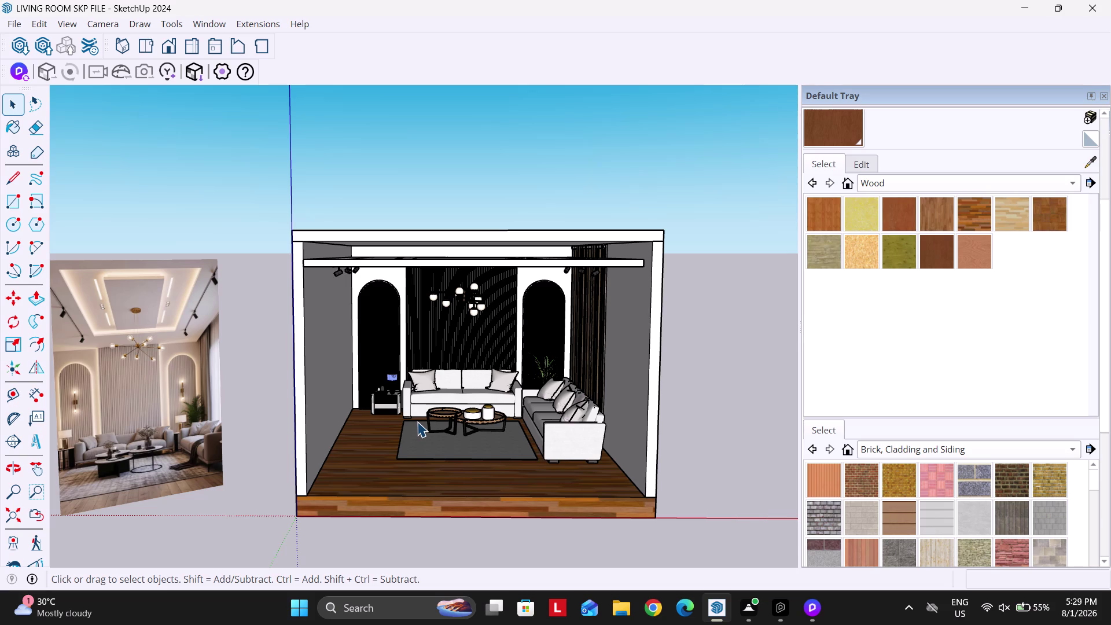
Start D5 LiveSync for the SketchUp living room model, then return to SketchUp.
scroll(down, 3)
scroll(up, 3)
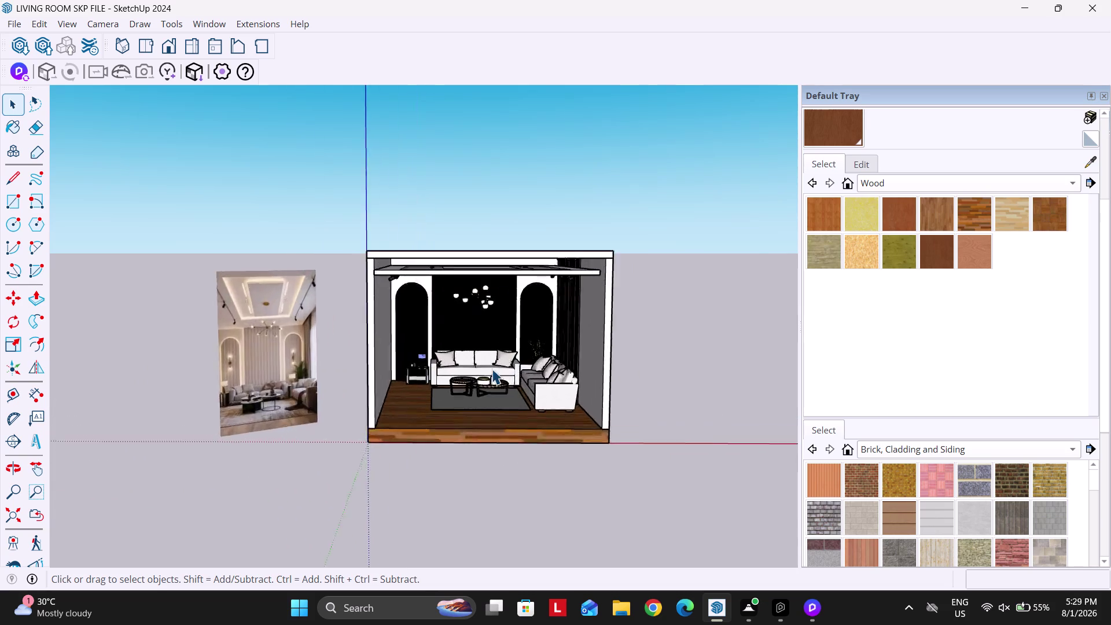
scroll(up, 3)
scroll(down, 3)
click(810, 602)
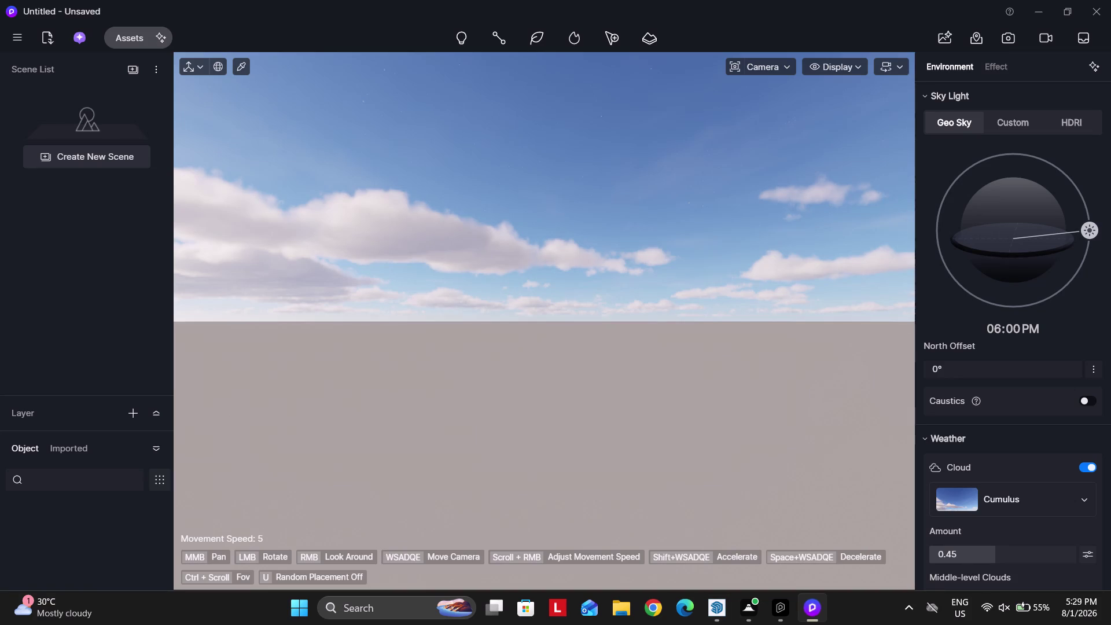
click(805, 602)
Check the toolbar list, dismiss the chat notification, and bring up Task Manager from the taskbar.
right_click(423, 66)
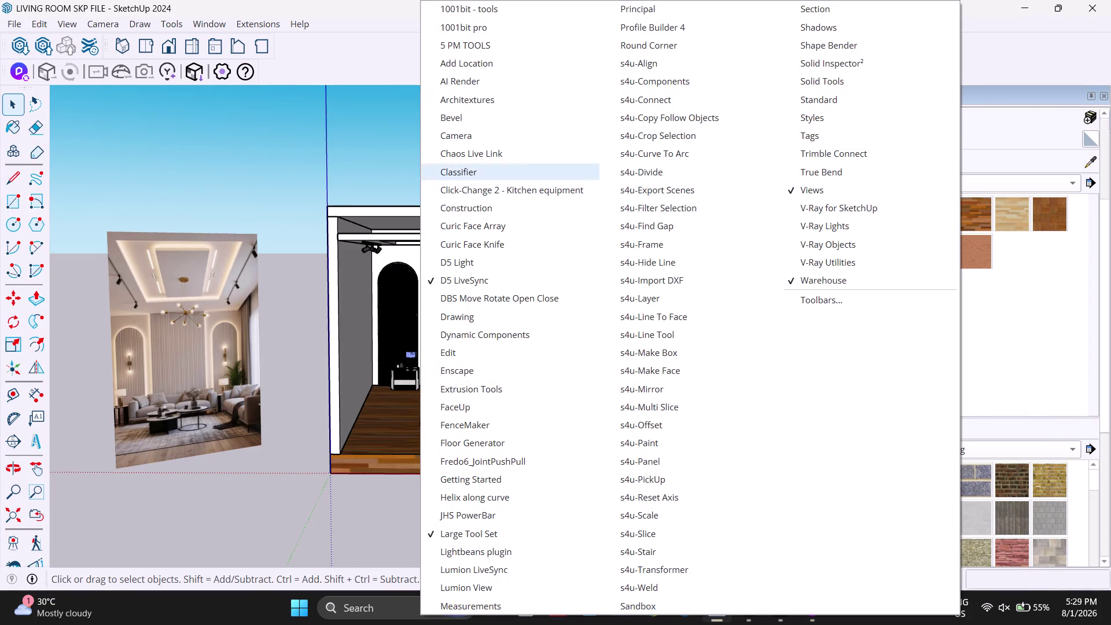
click(20, 68)
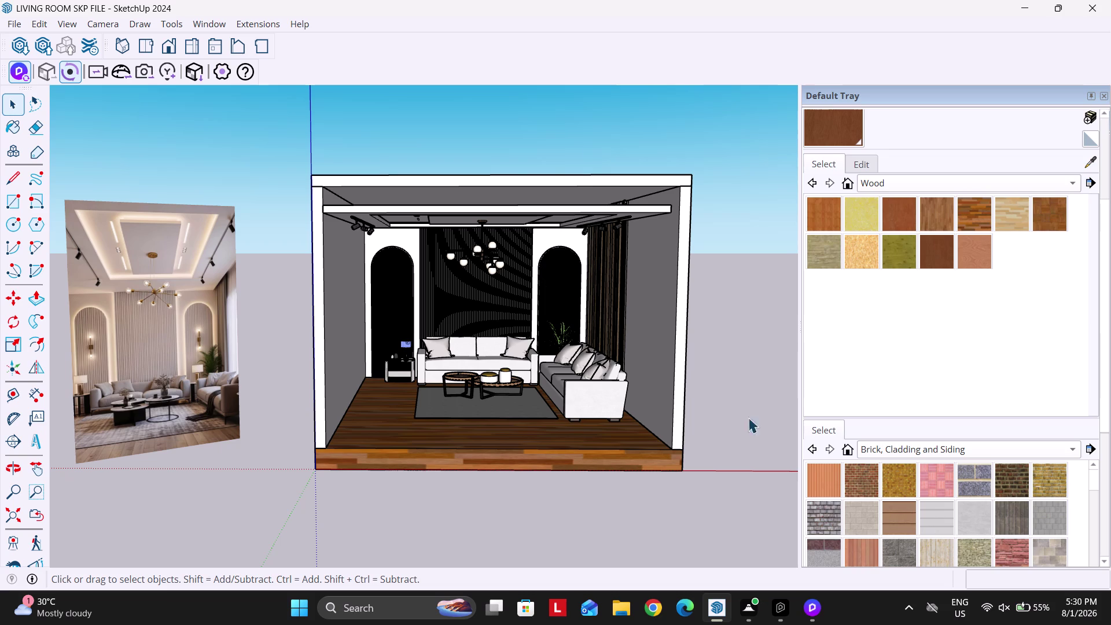
In D5 Render, select the synced LIVING ROOM SKP FILE, zoom around it, and open Assets.
click(793, 597)
click(814, 609)
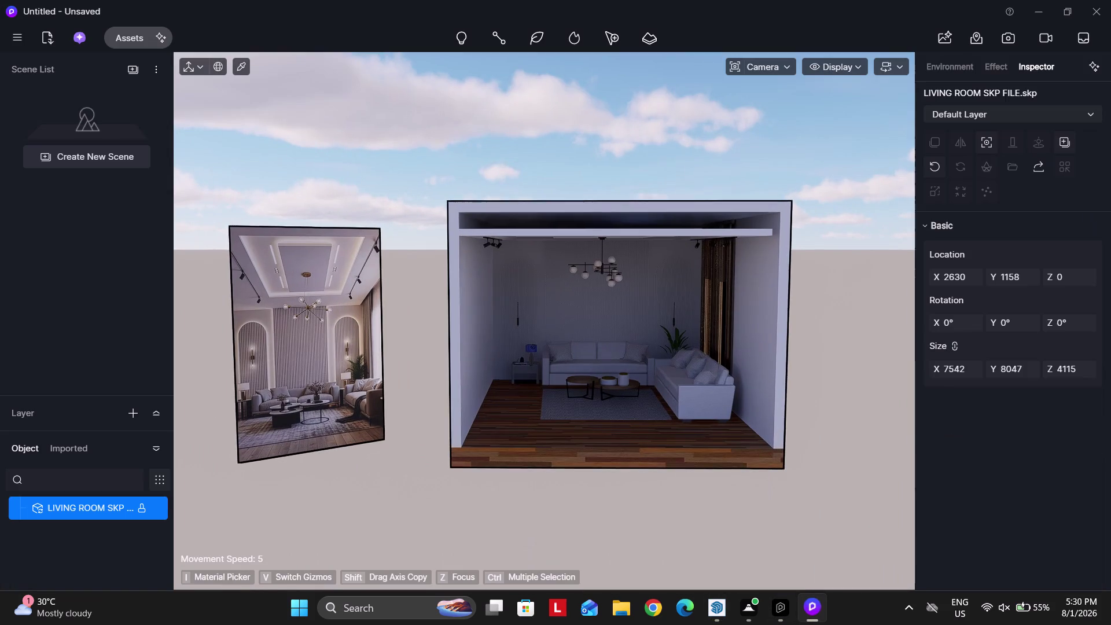
scroll(up, 3)
scroll(up, 3)
scroll(up, 3)
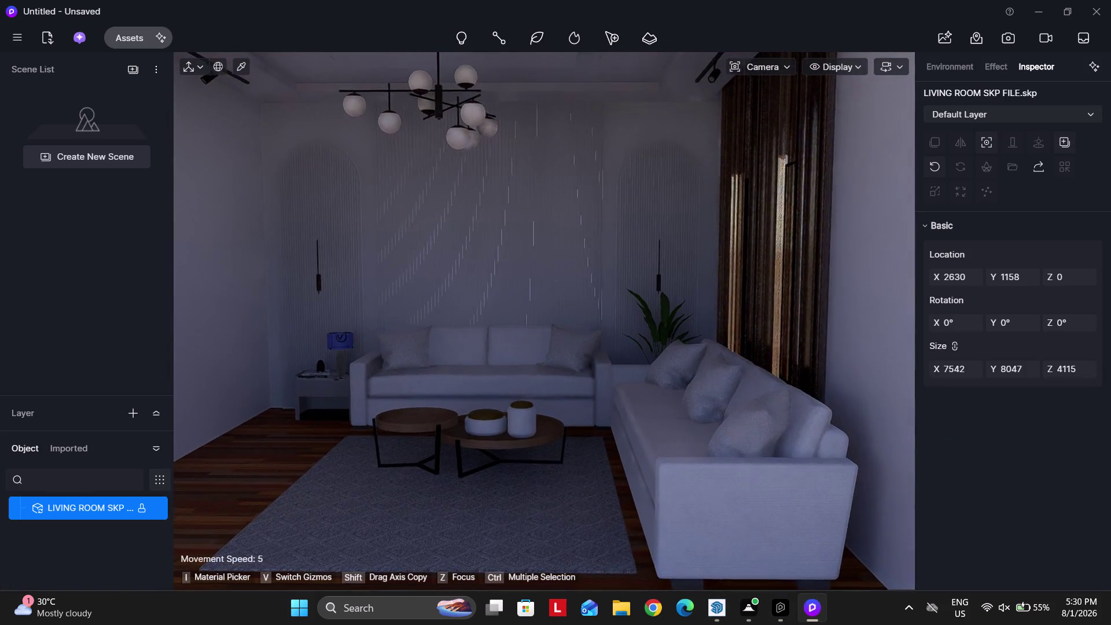
scroll(up, 3)
scroll(down, 3)
scroll(up, 3)
scroll(up, 3)
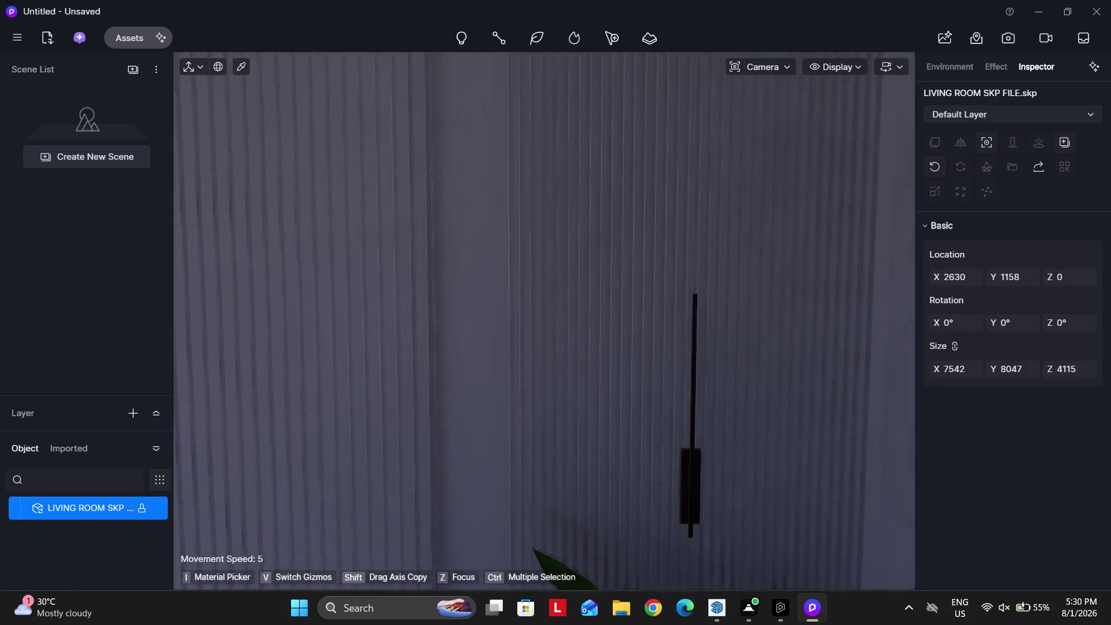
scroll(down, 3)
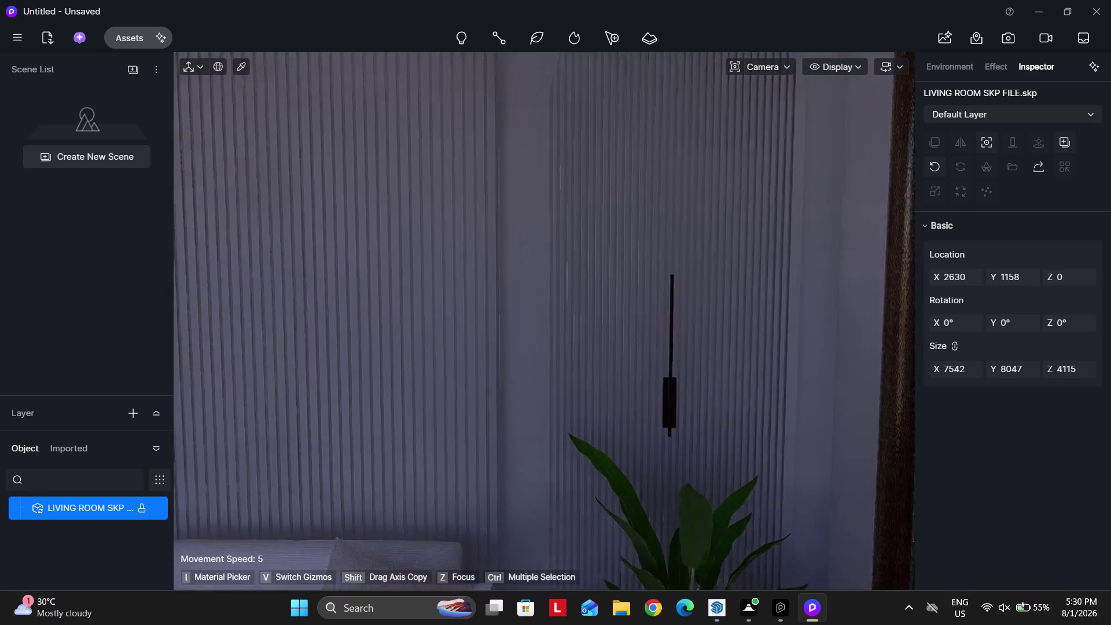
scroll(down, 3)
scroll(up, 3)
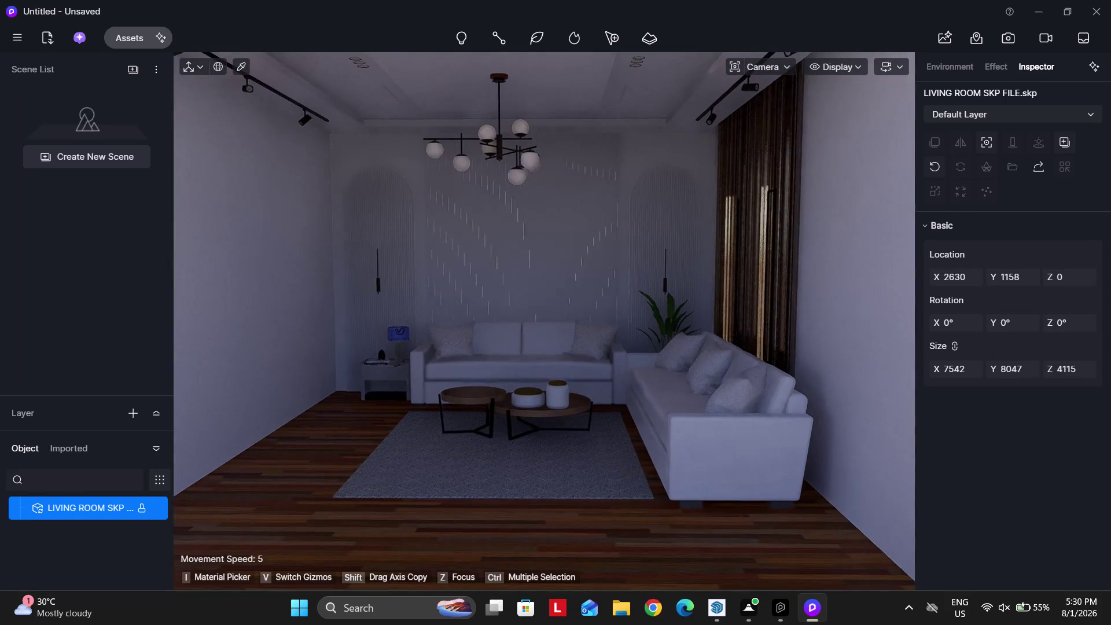
scroll(down, 3)
scroll(down, 3)
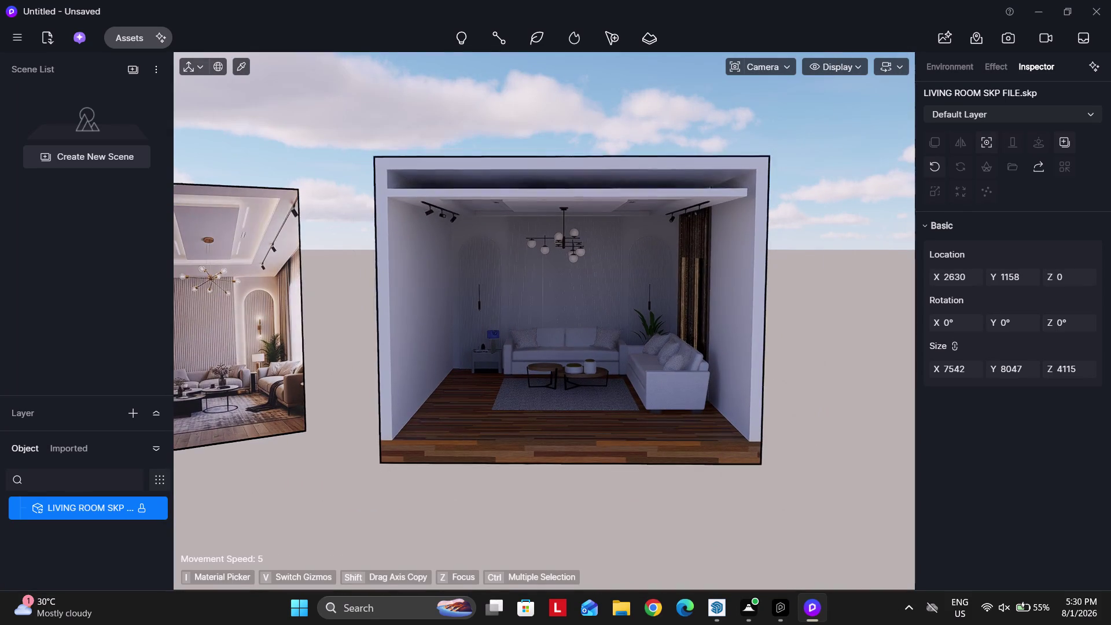
click(124, 39)
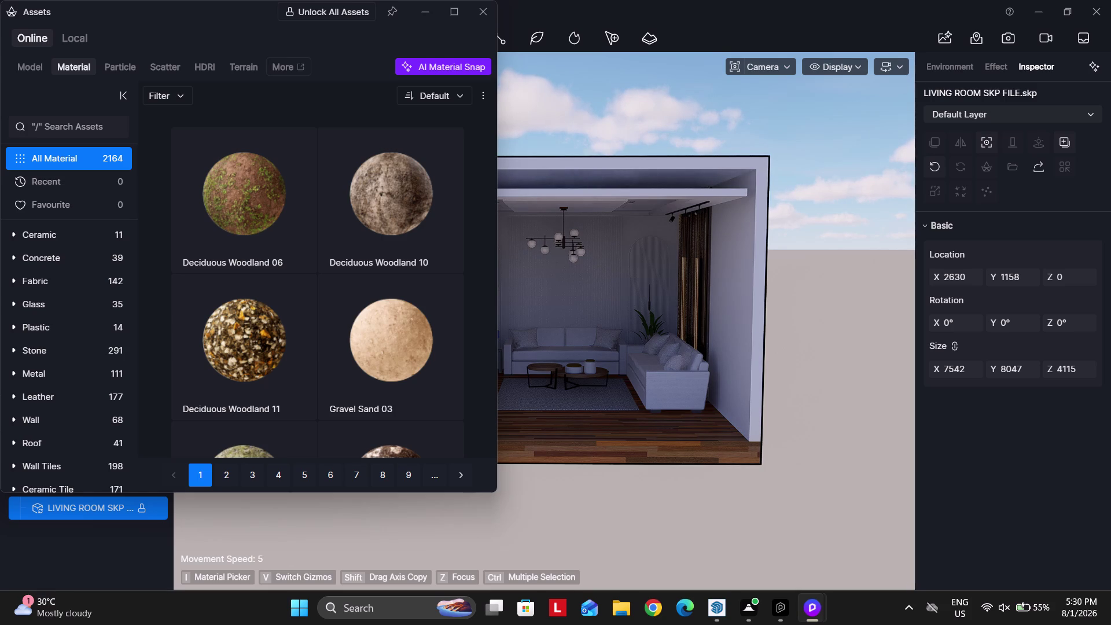
Expand the Wood Flooring category in the Material assets.
scroll(down, 3)
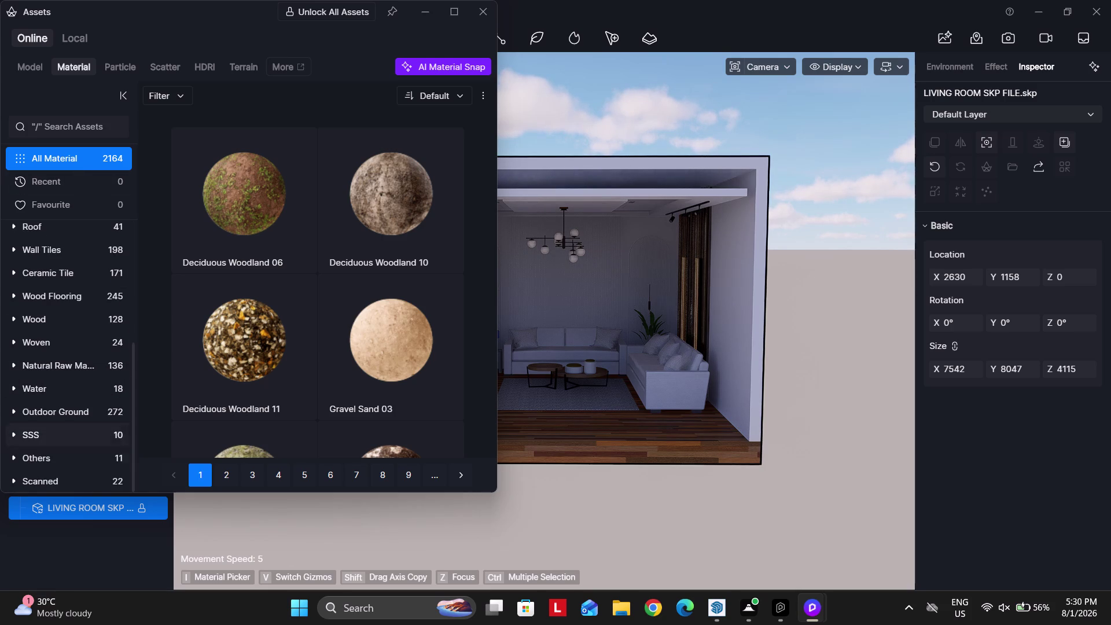
scroll(down, 3)
scroll(down, 3)
scroll(up, 3)
click(54, 301)
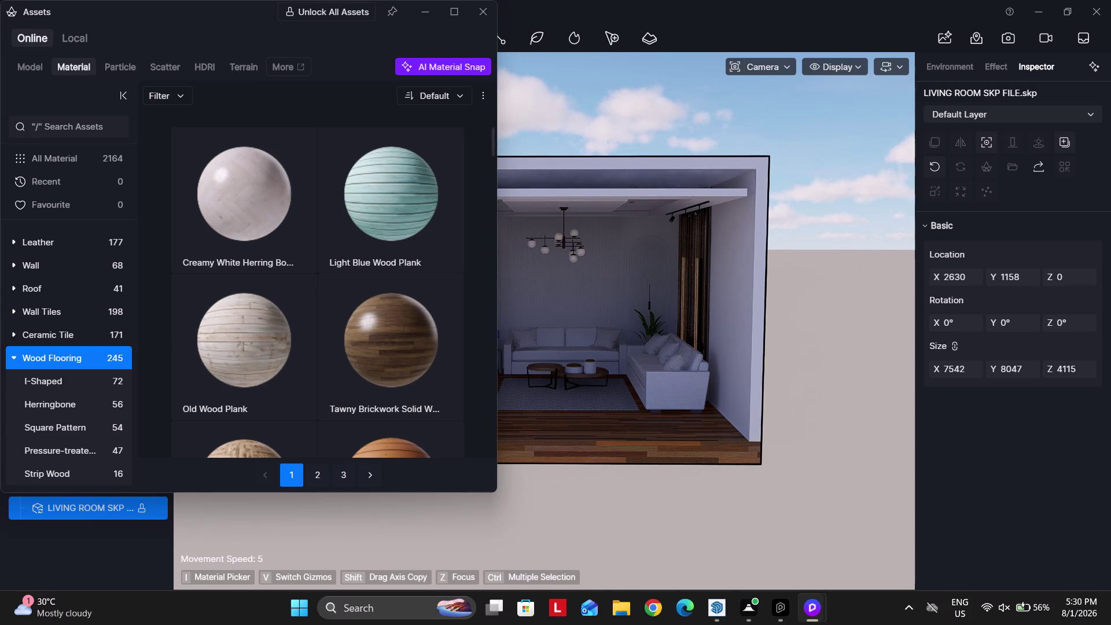
Download Brown Pine Flooring and pick it up for the living room floor.
scroll(down, 3)
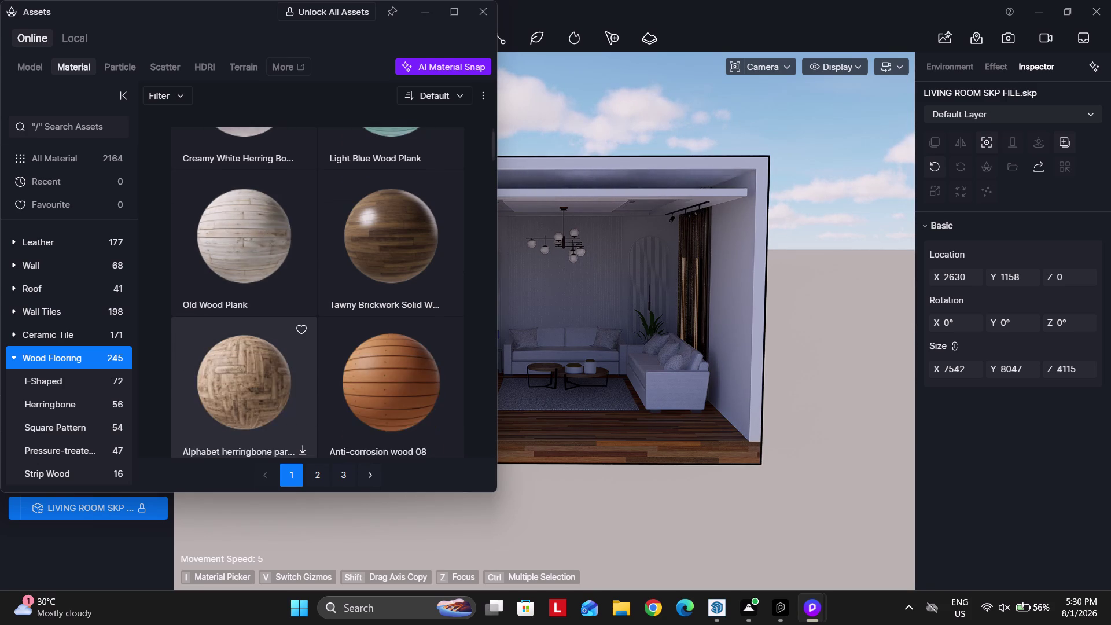
scroll(down, 3)
scroll(down, 3)
scroll(down, 3)
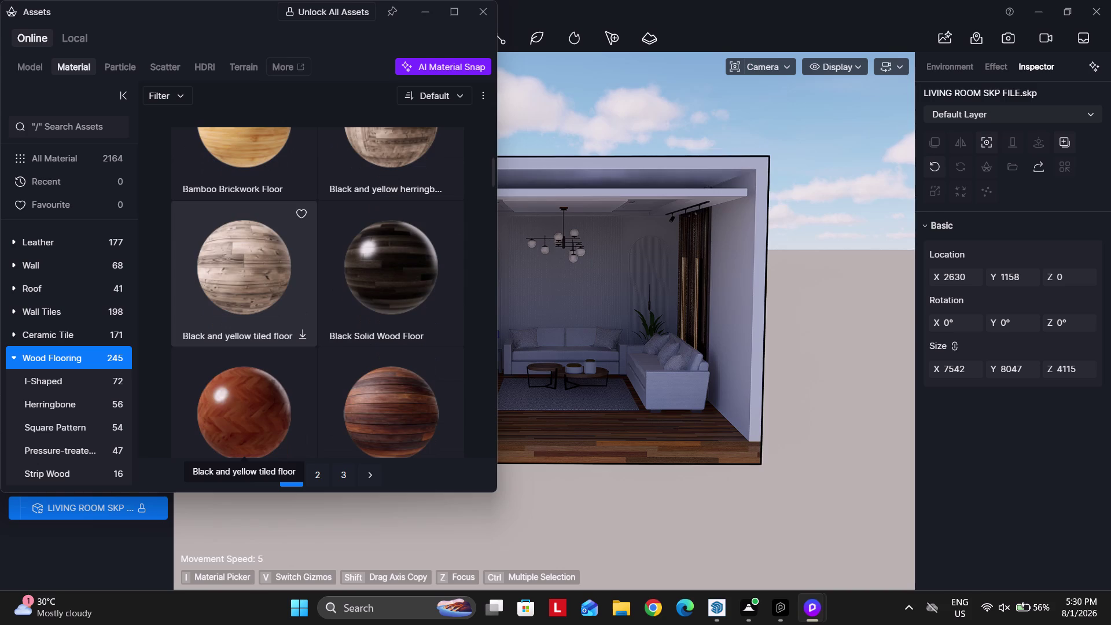
scroll(down, 3)
scroll(down, 3)
scroll(down, 3)
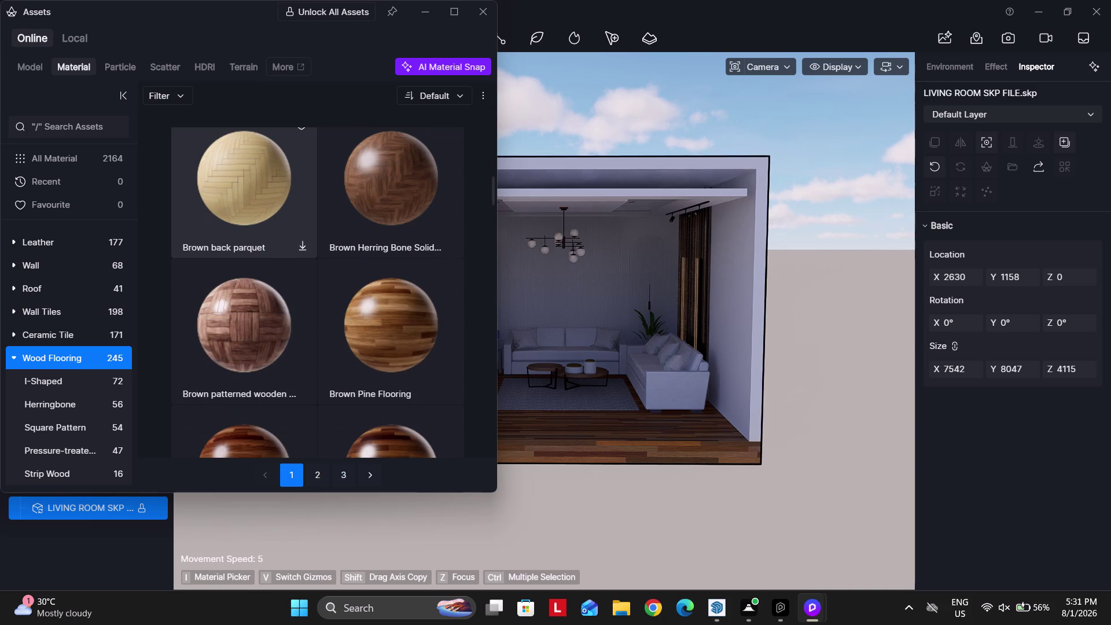
scroll(down, 3)
click(389, 194)
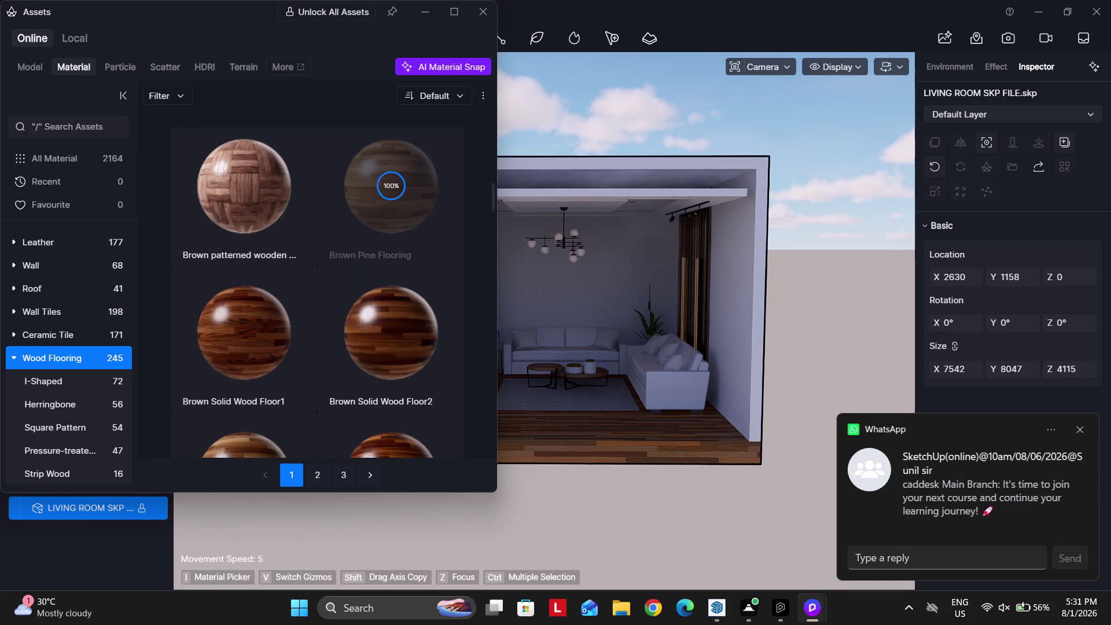
click(388, 191)
click(644, 427)
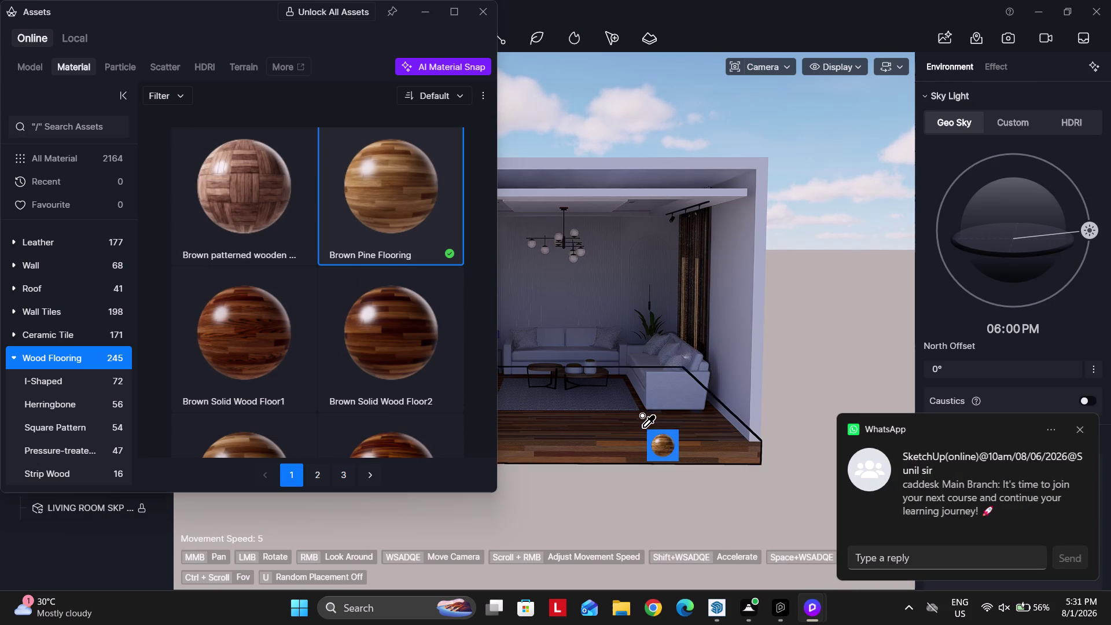
scroll(up, 3)
scroll(up, 3)
scroll(up, 3)
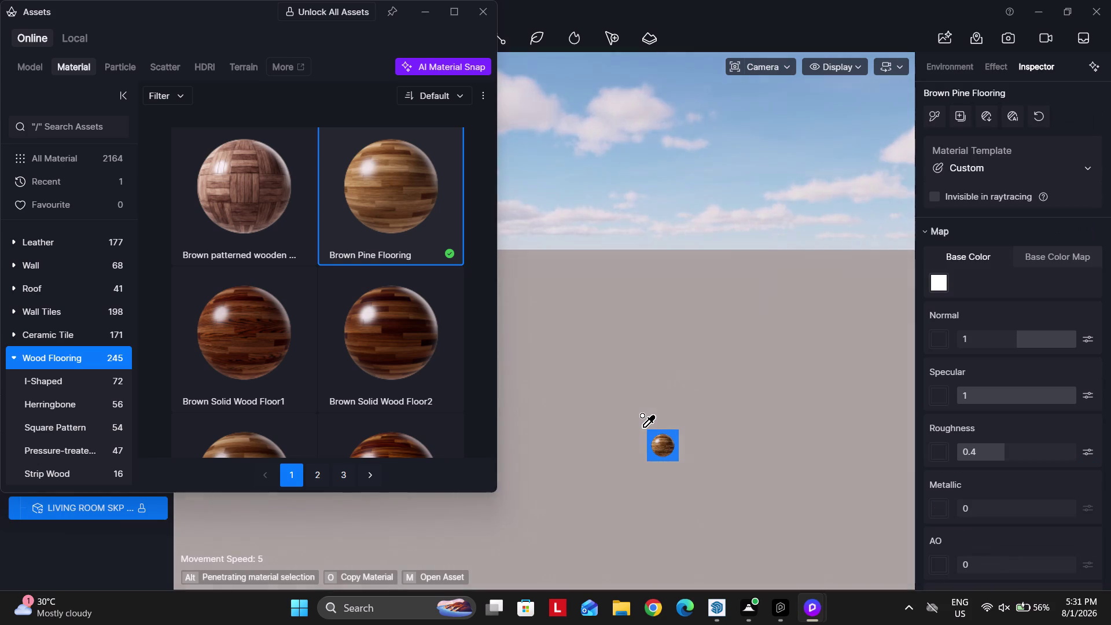
scroll(down, 3)
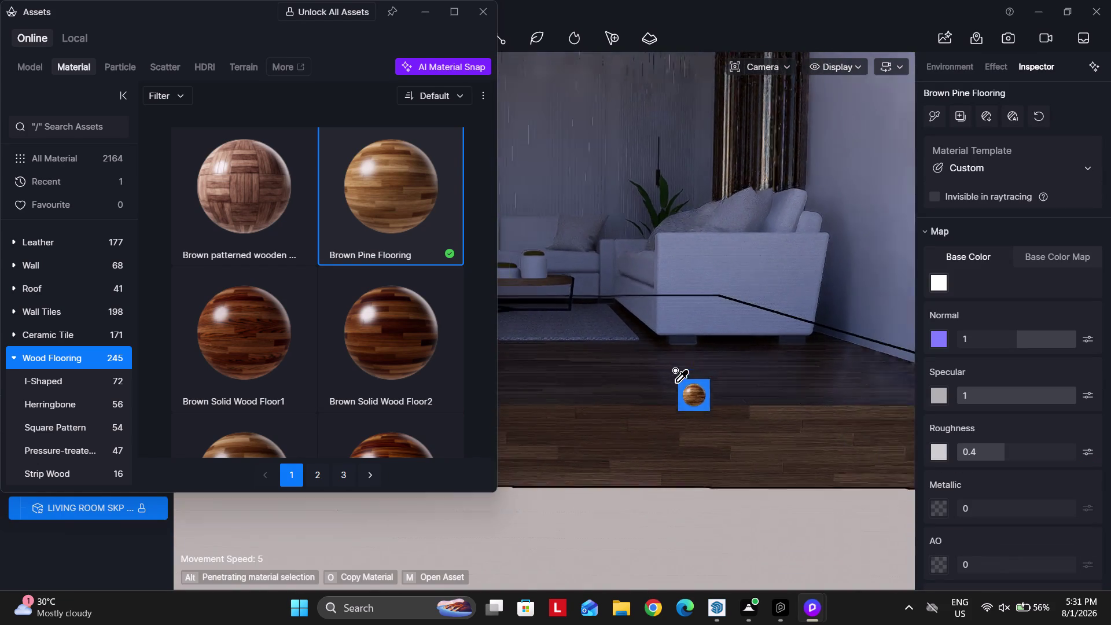
right_drag(742, 324, 660, 481)
scroll(down, 3)
scroll(up, 3)
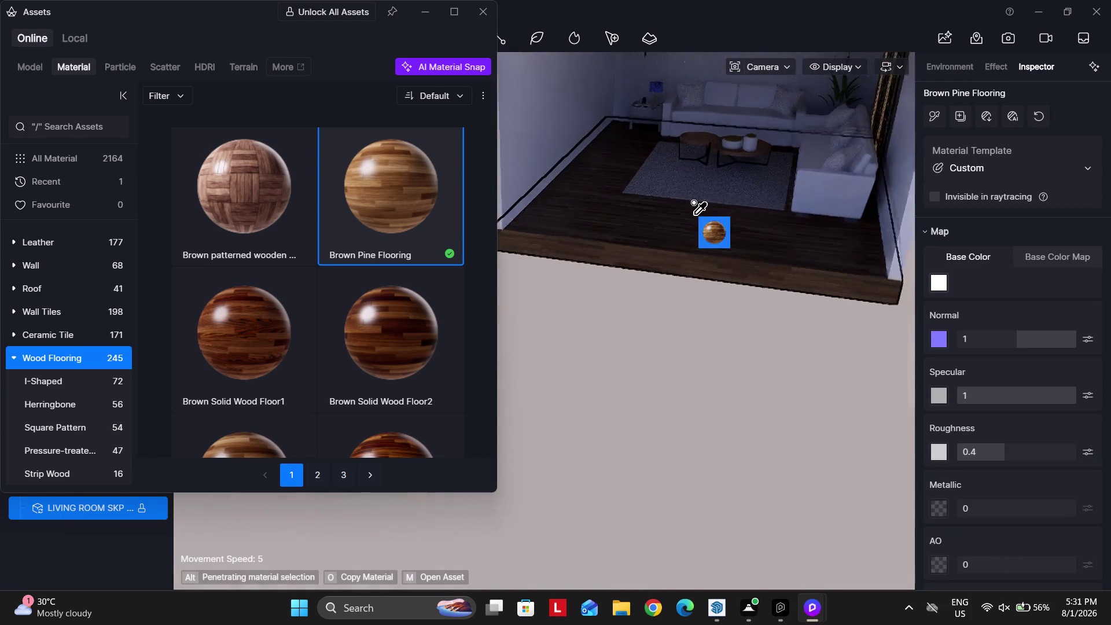
scroll(up, 3)
scroll(up, 3)
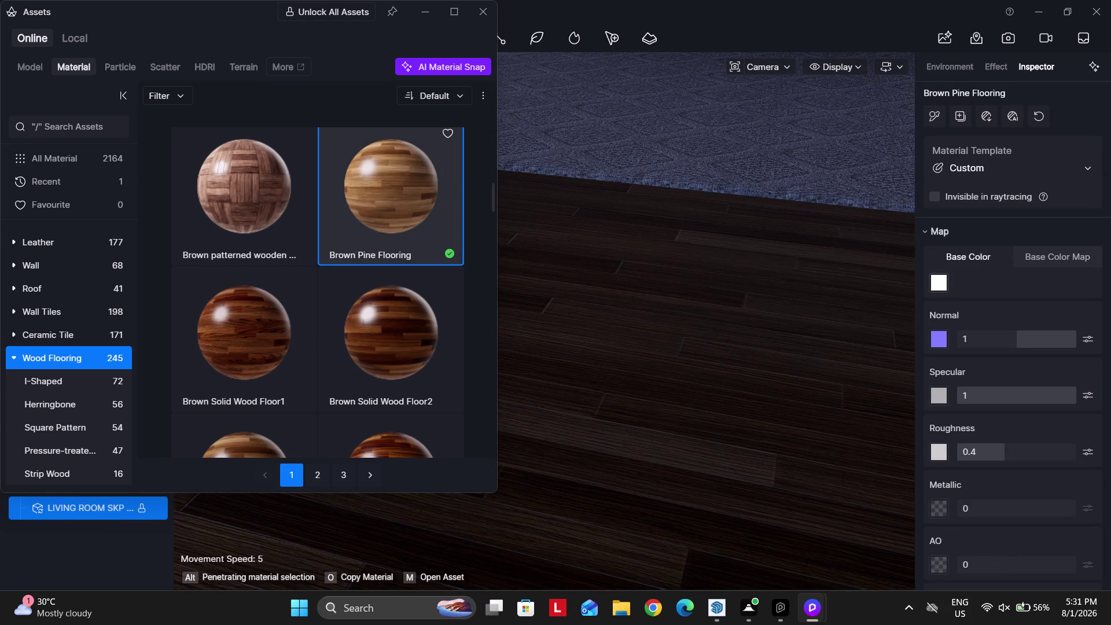
scroll(down, 3)
scroll(down, 3)
scroll(down, 3)
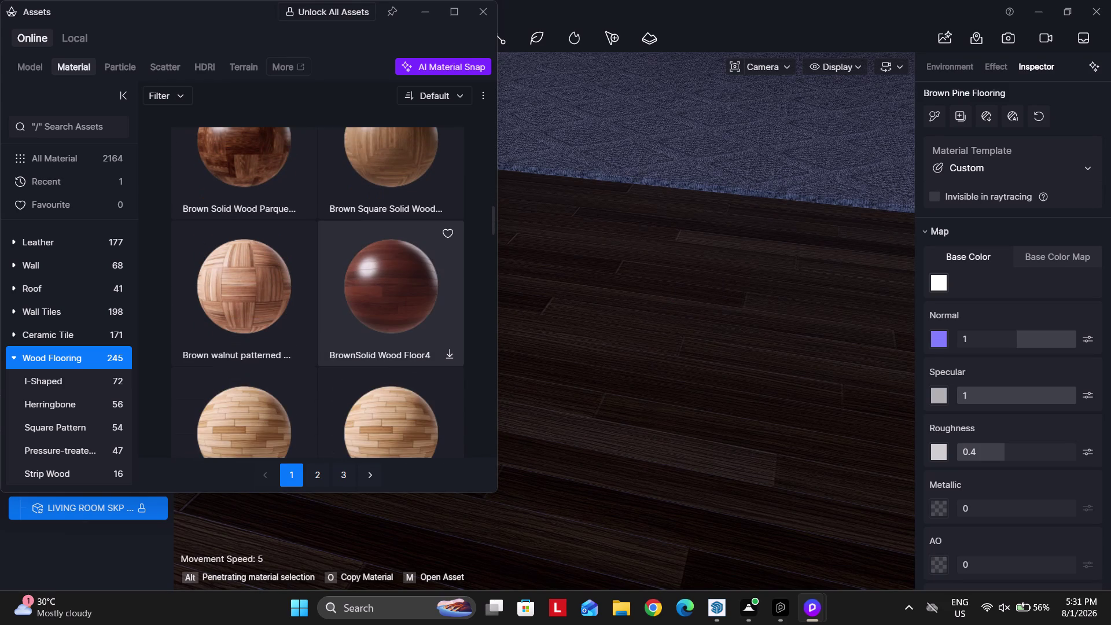
scroll(up, 3)
scroll(down, 3)
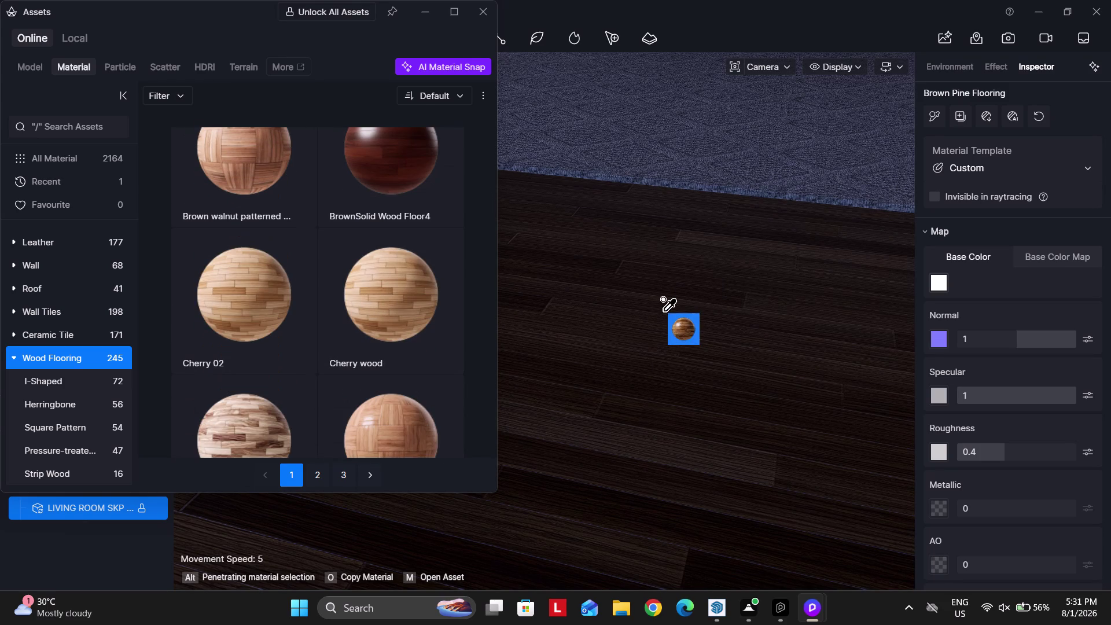
scroll(up, 3)
scroll(down, 3)
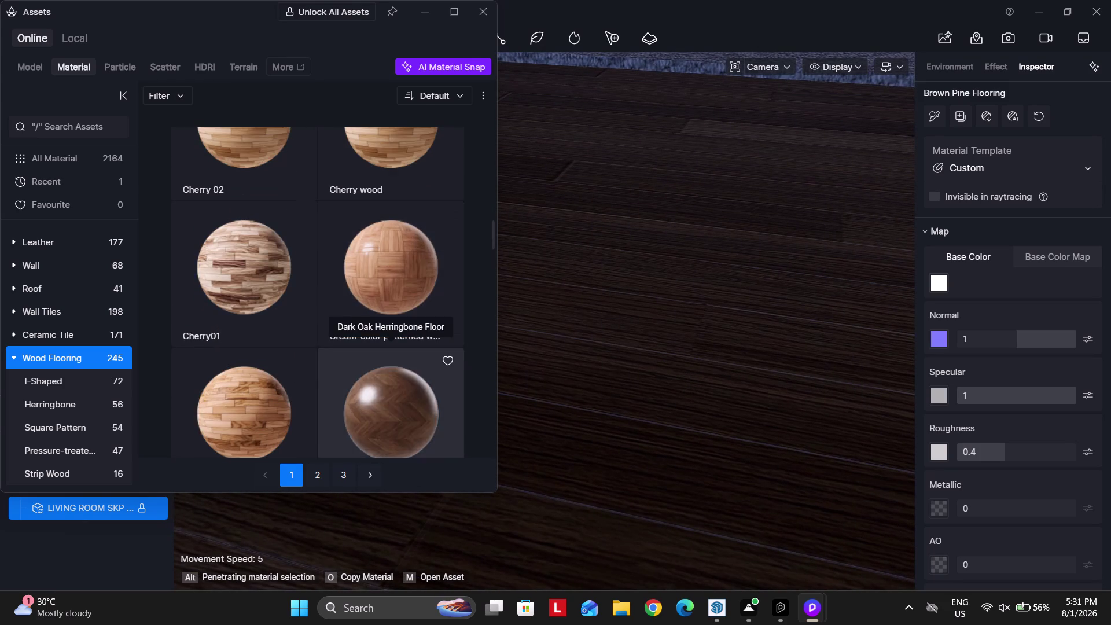
scroll(down, 3)
scroll(down, 3)
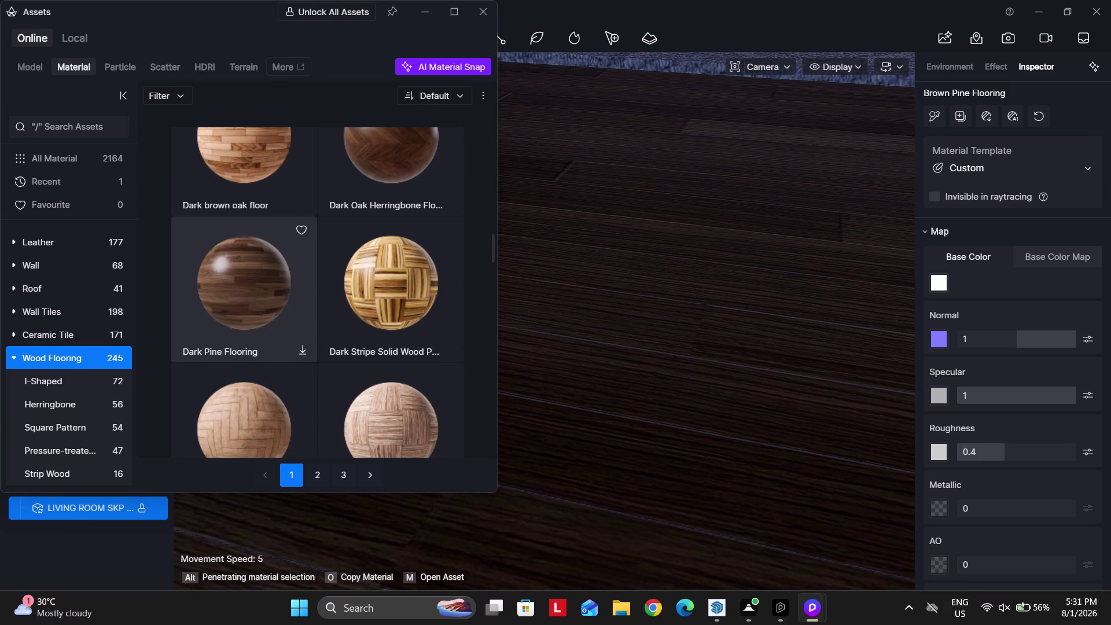
scroll(down, 3)
scroll(down, 3)
scroll(down, 3)
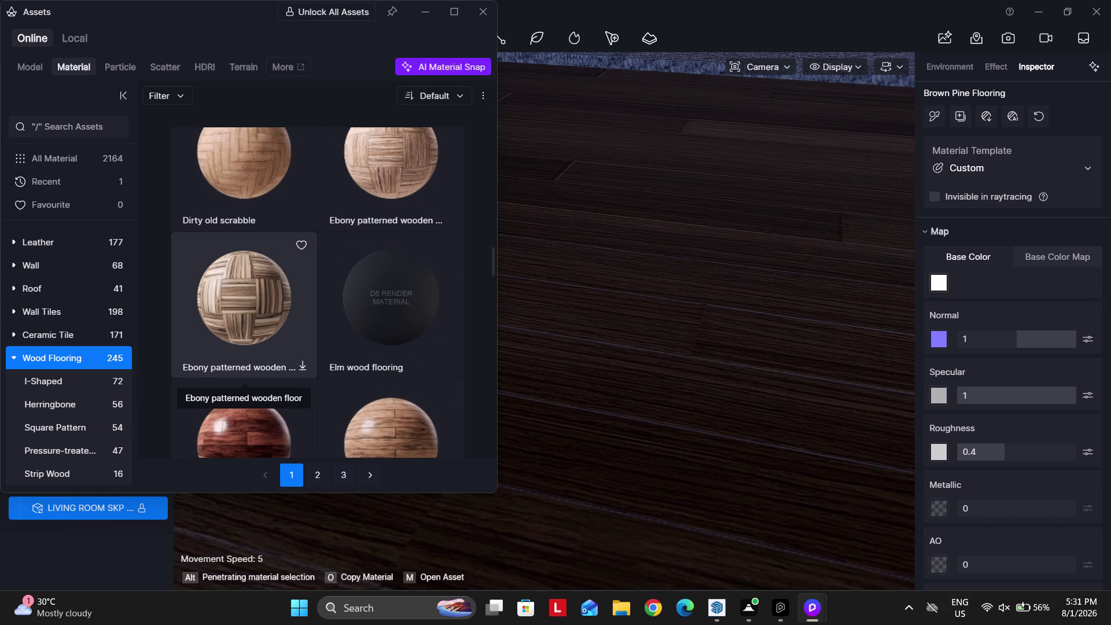
scroll(down, 3)
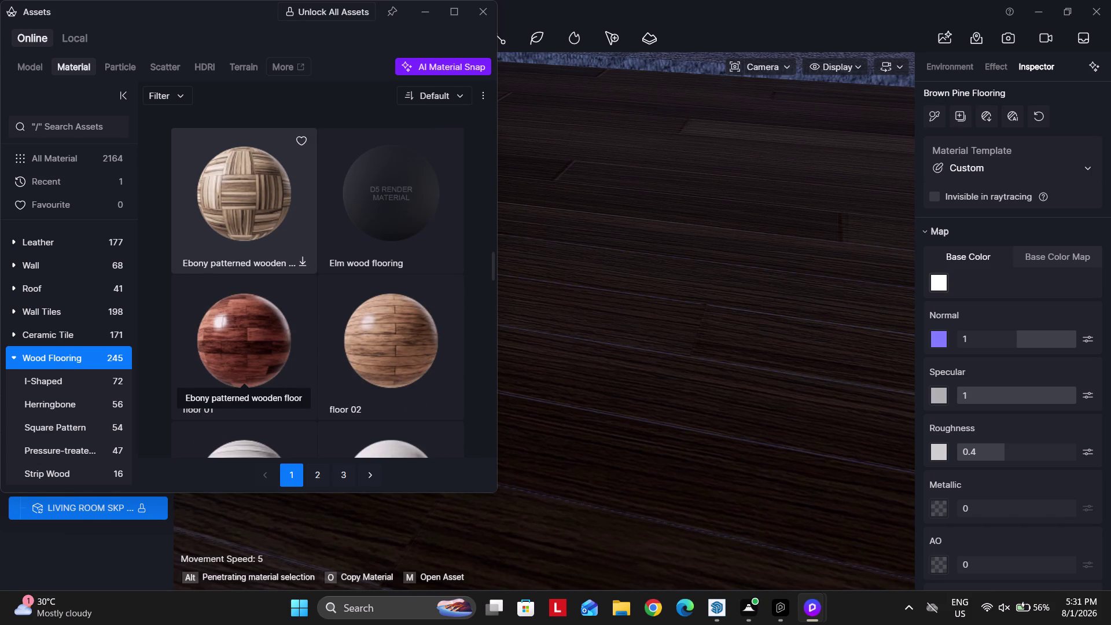
Download Herringbone Flooring 10 and pick it up for applying.
scroll(down, 3)
scroll(down, 3)
scroll(down, 3)
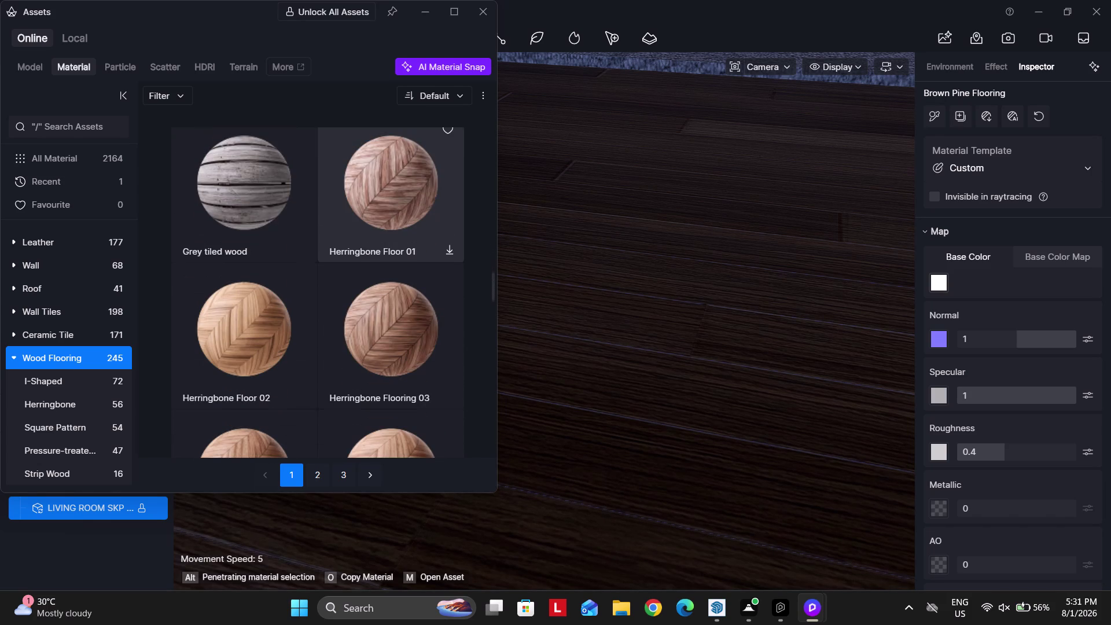
scroll(down, 3)
scroll(down, 3)
scroll(down, 3)
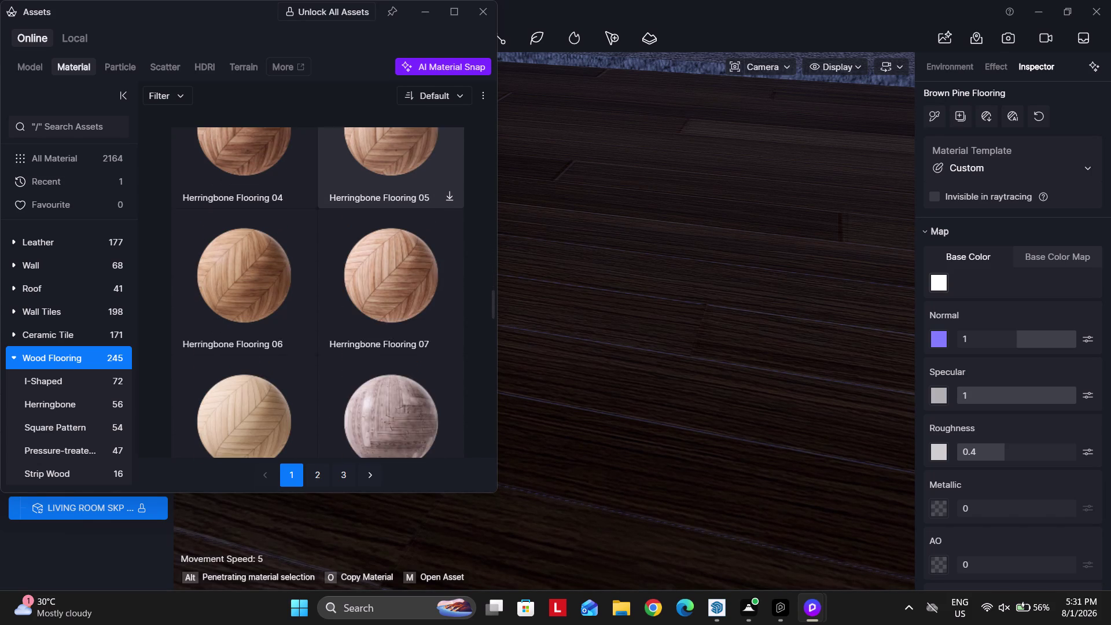
scroll(down, 3)
scroll(down, 3)
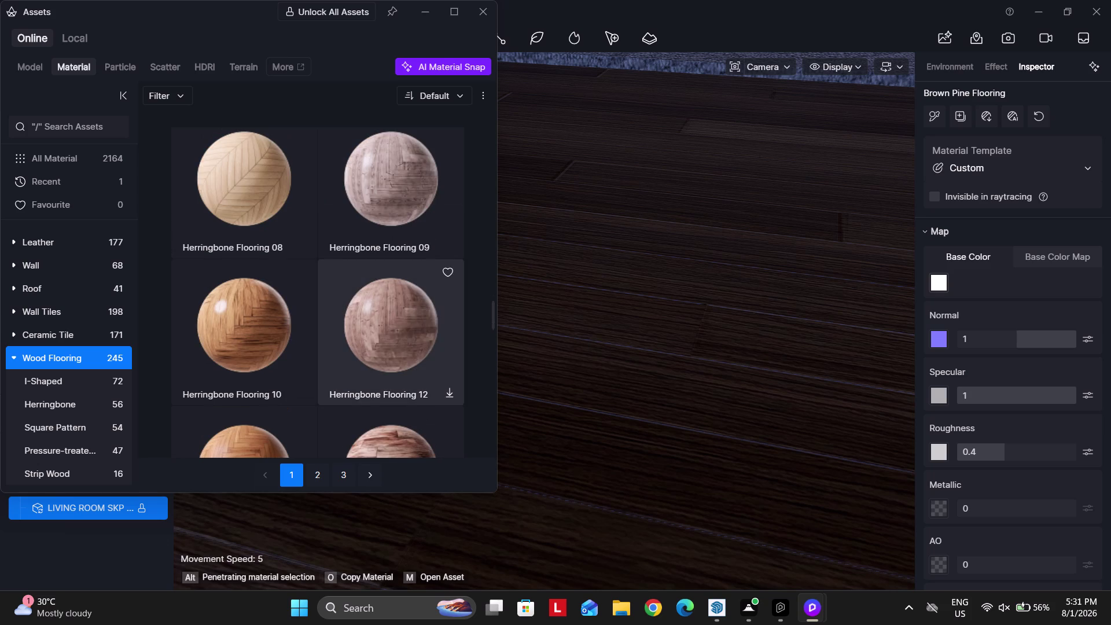
click(257, 311)
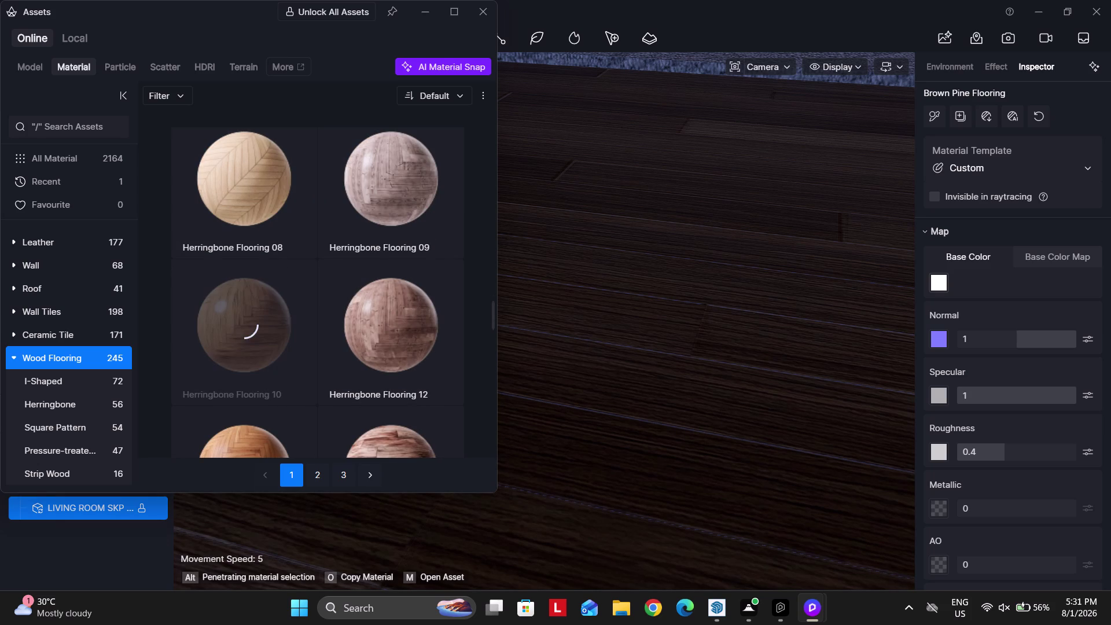
click(241, 317)
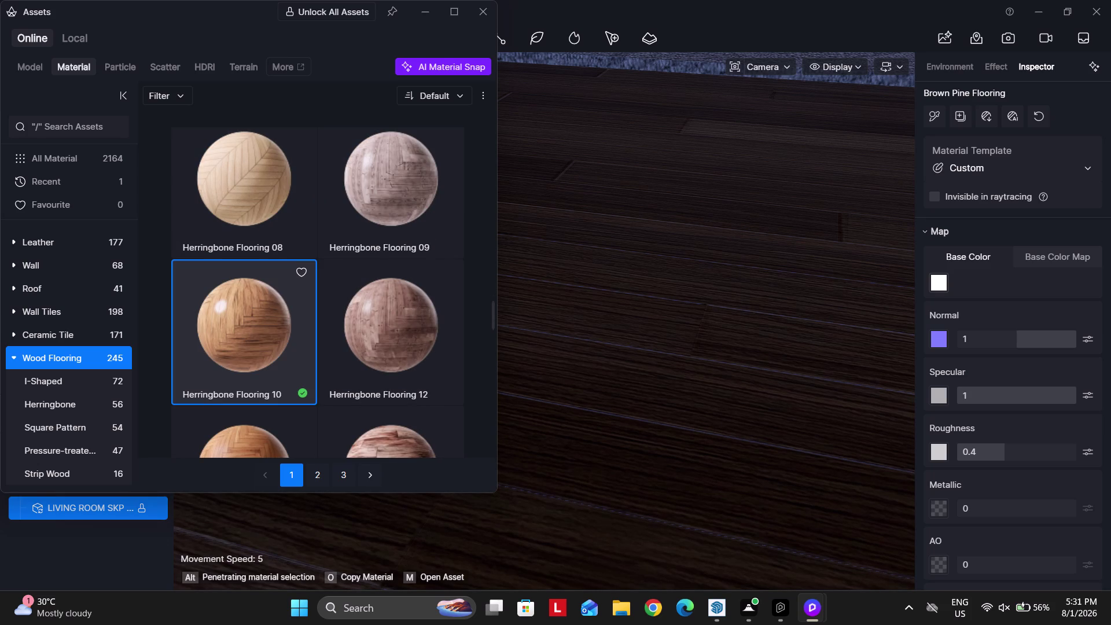
click(585, 281)
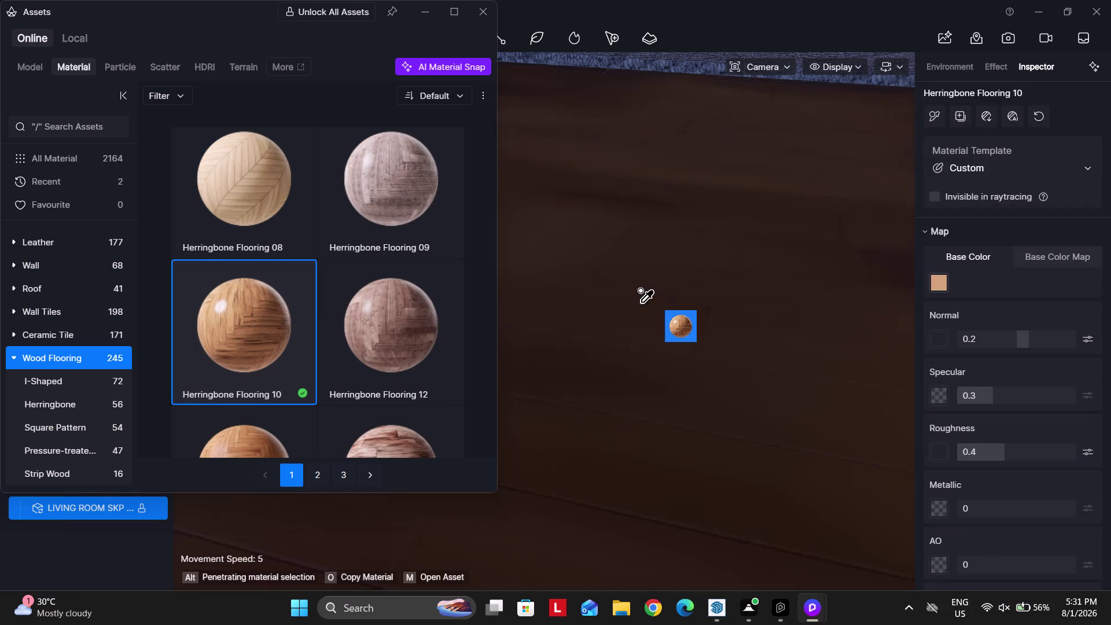
Undo to clear the current selection and browse the Wood Flooring library.
scroll(down, 3)
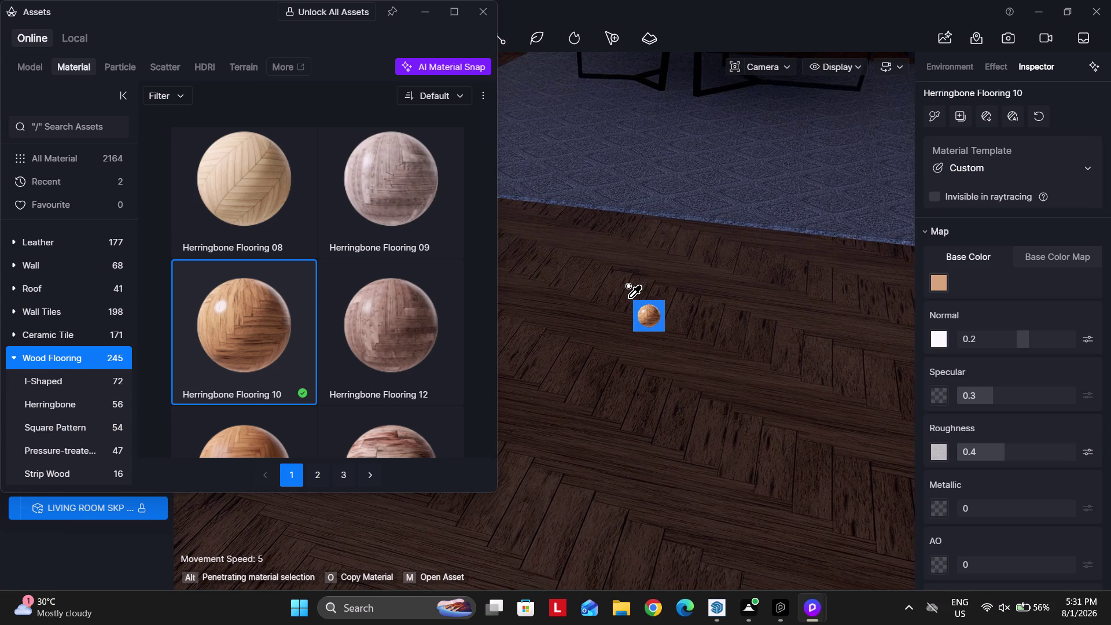
key(ctrl+z)
scroll(down, 3)
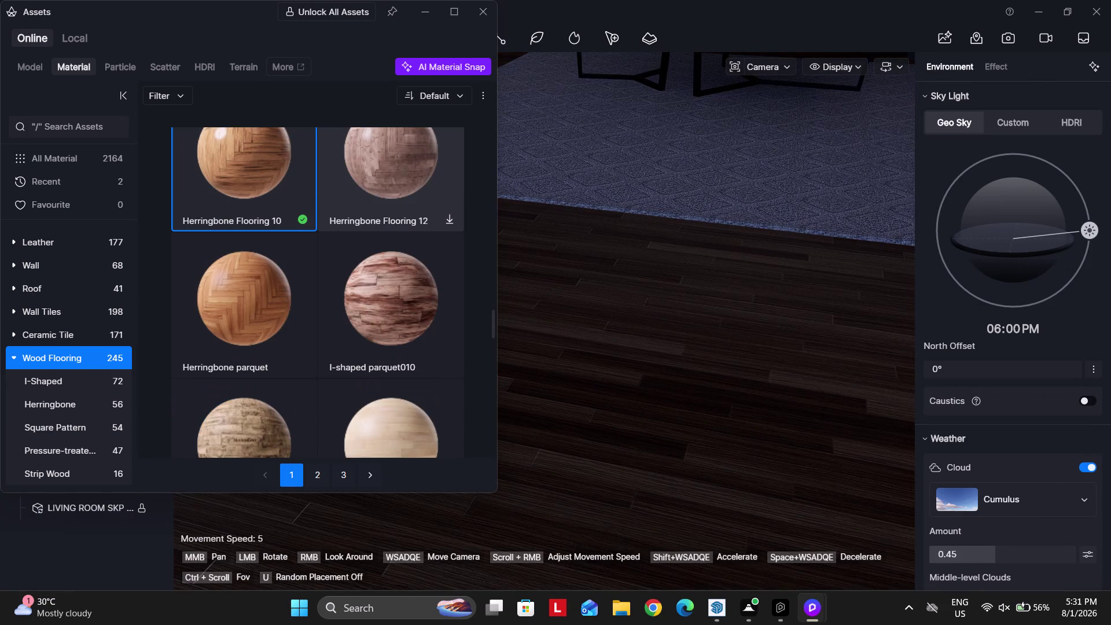
scroll(down, 3)
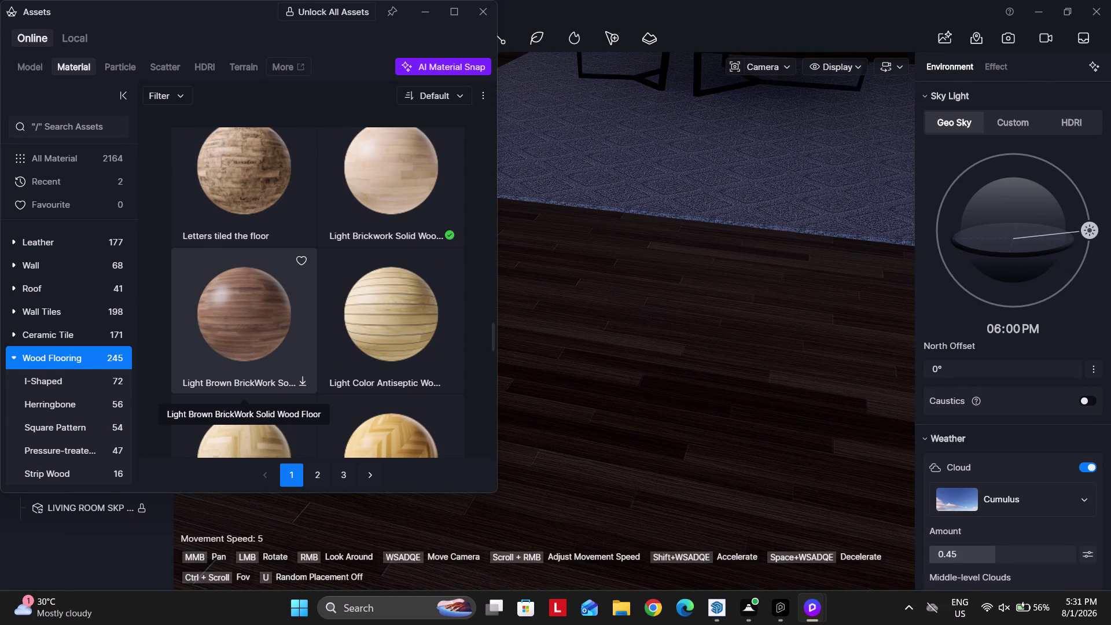
scroll(up, 3)
scroll(up, 3)
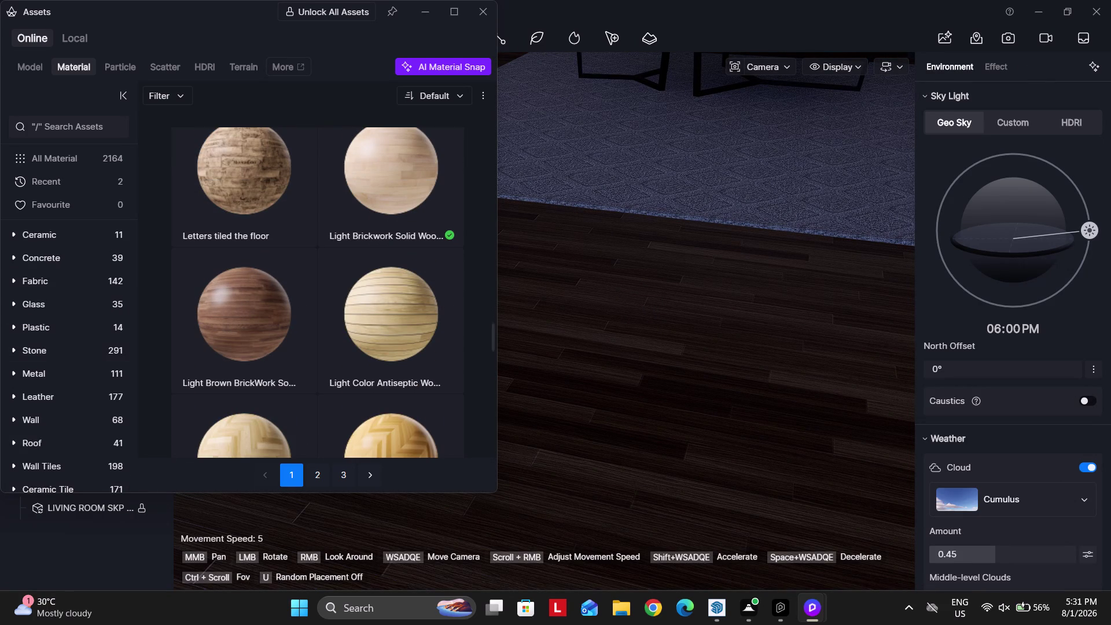
Move the Assets window aside and pull the view back outside the room.
drag(186, 10, 890, 200)
scroll(down, 3)
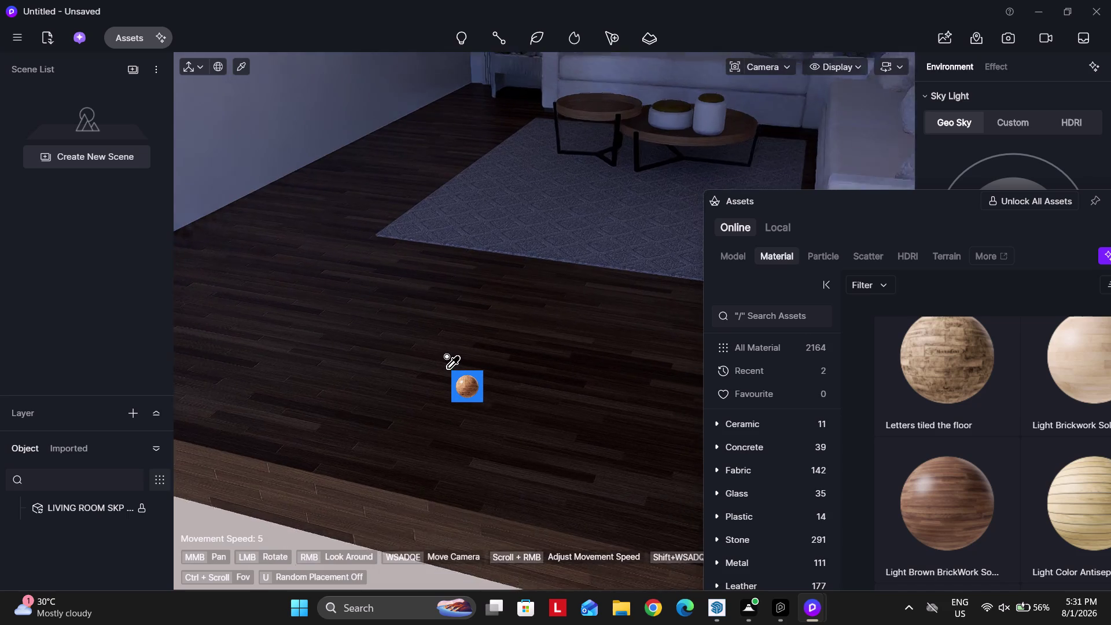
scroll(down, 3)
right_drag(415, 411, 499, 295)
scroll(down, 3)
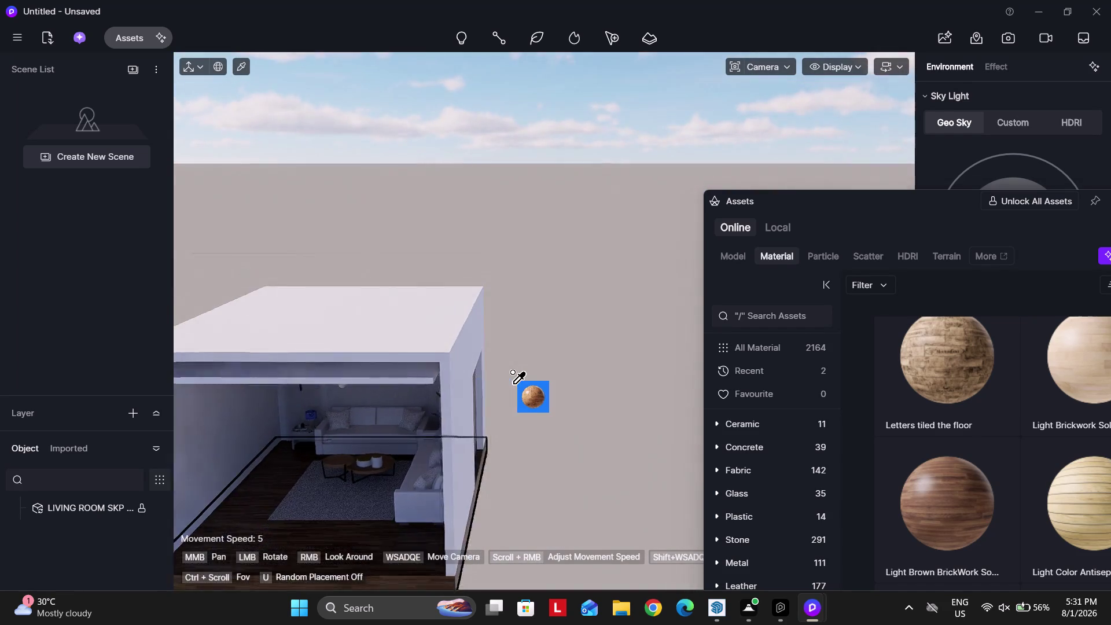
scroll(up, 3)
Fly the camera with Q, E, WASD and right-drag to frame the living room from the front.
key(q)
key(q)
key(q)
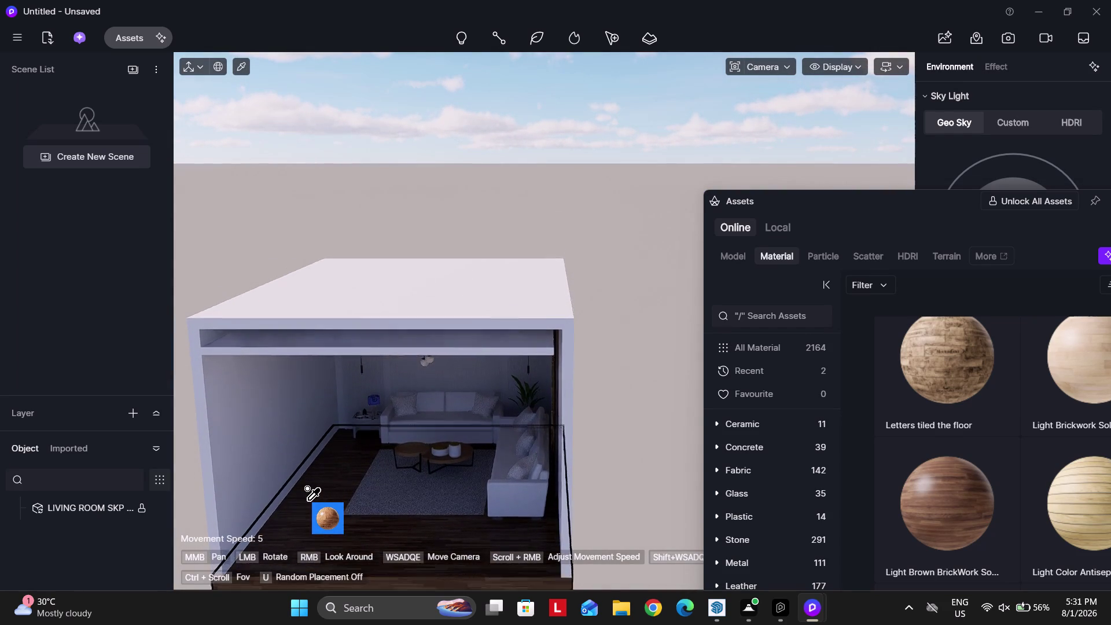
key(e)
key(e)
key(e)
text(a)
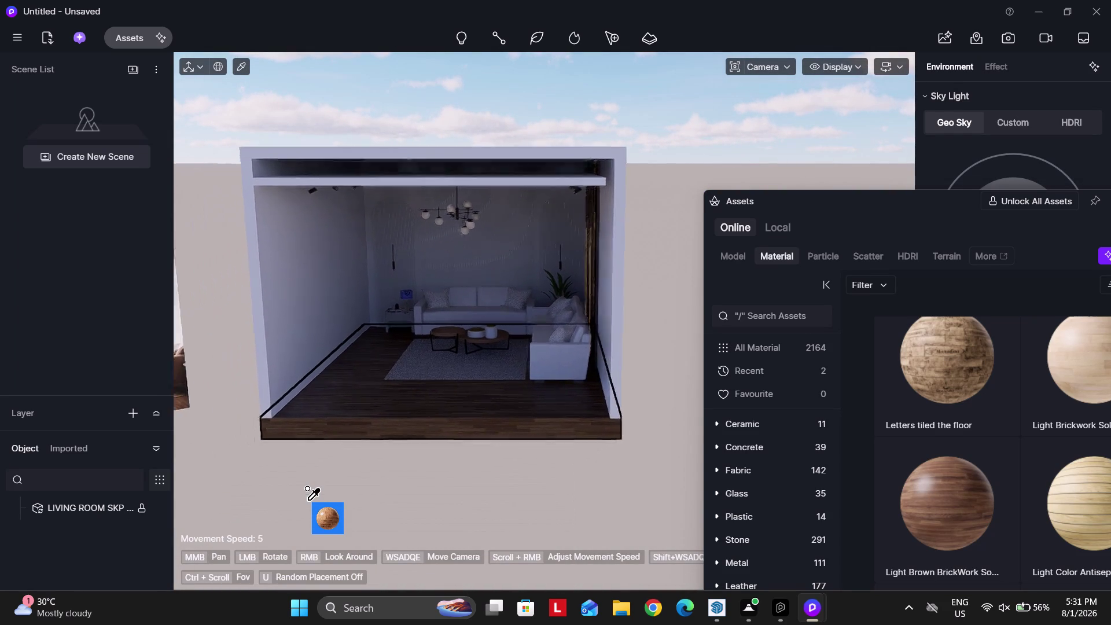
text(we)
text(dw)
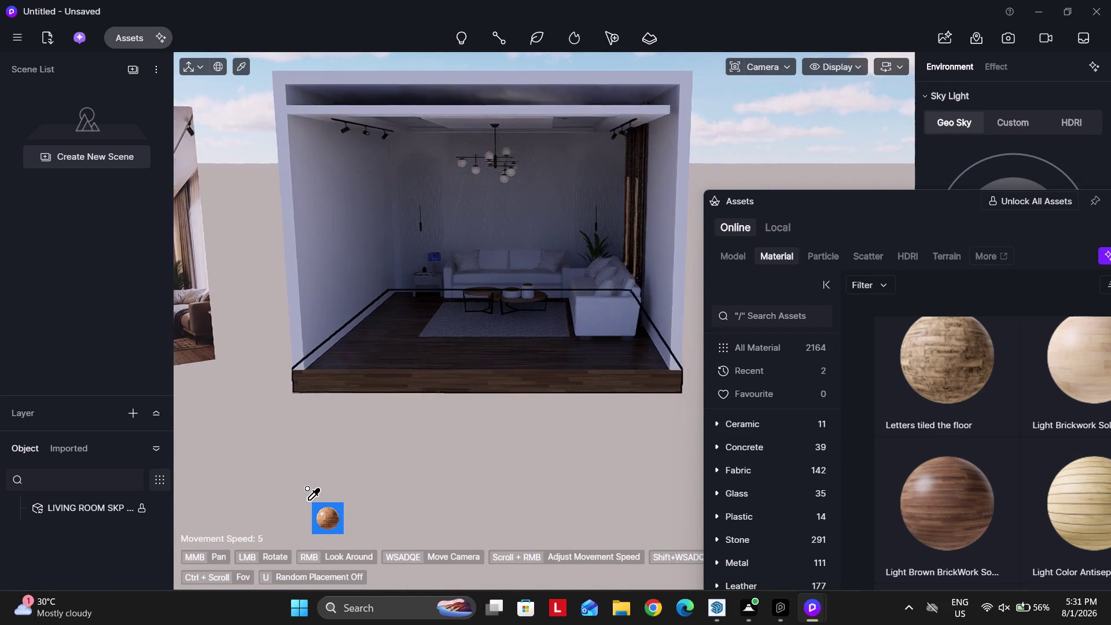
text(awdwewa)
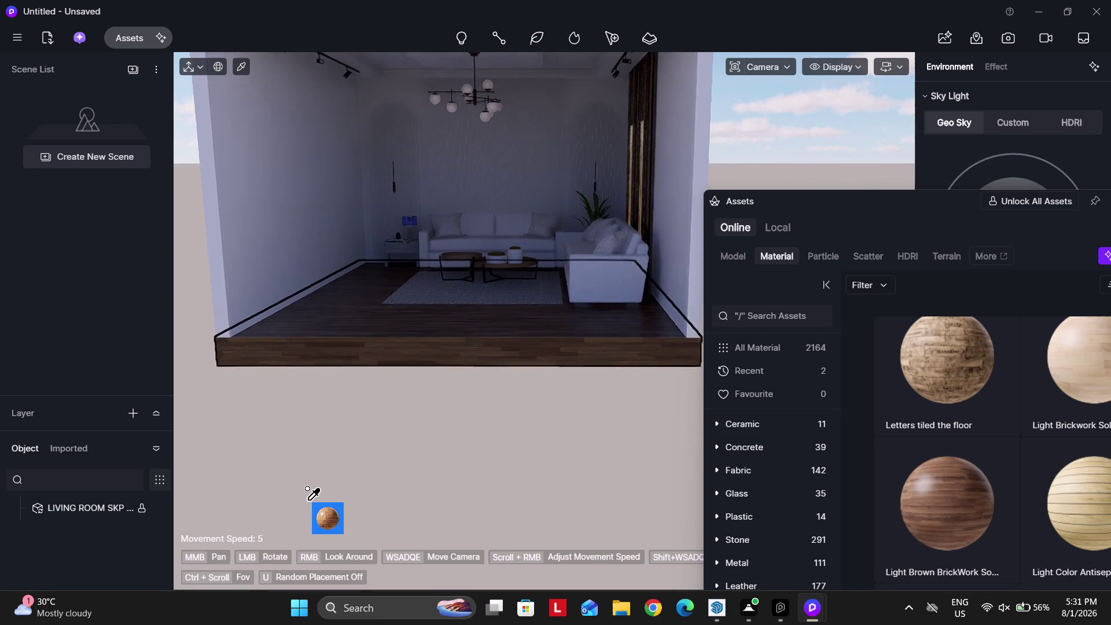
text(dweeq)
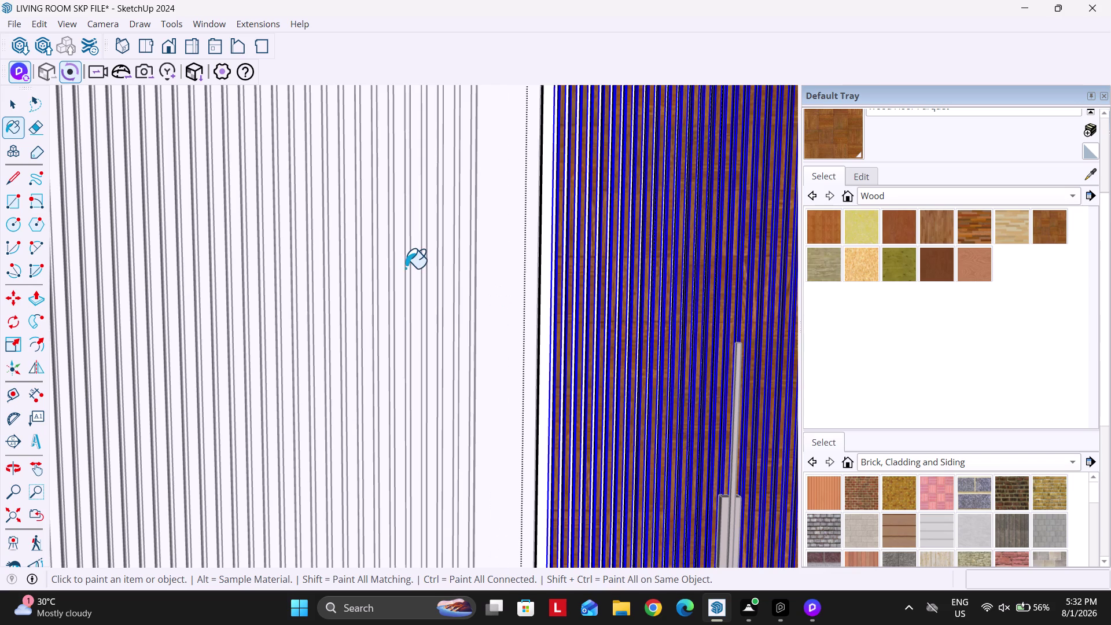
Enter the first slat wall group and paint its slats with the Wood material.
scroll(down, 3)
scroll(up, 3)
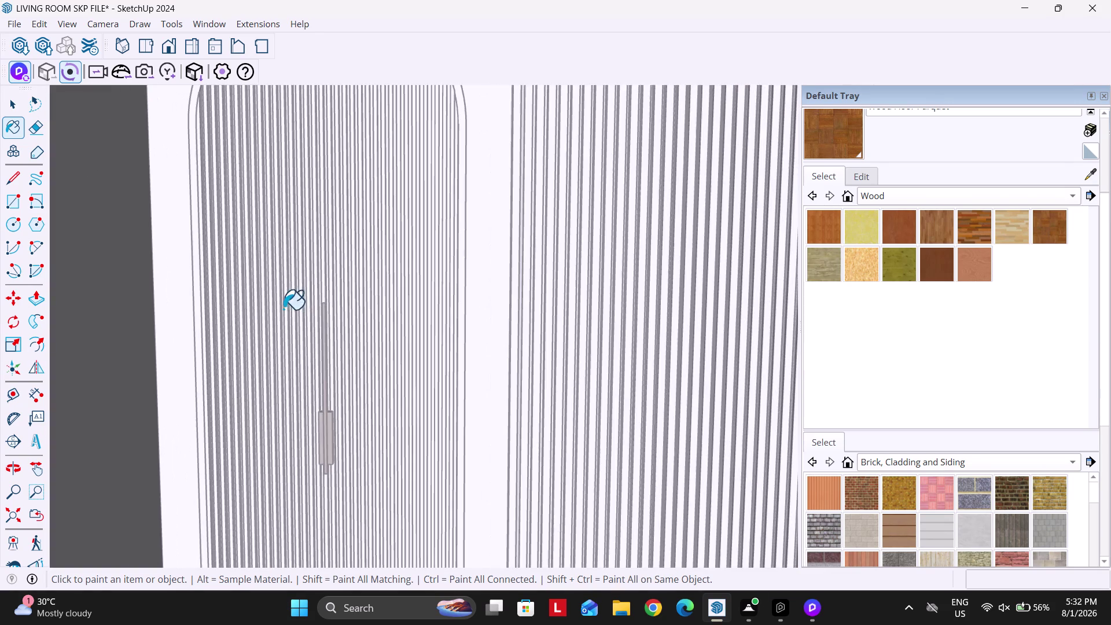
key(space)
Enter the second slat group and paint its slats with wood.
double_click(357, 232)
scroll(up, 3)
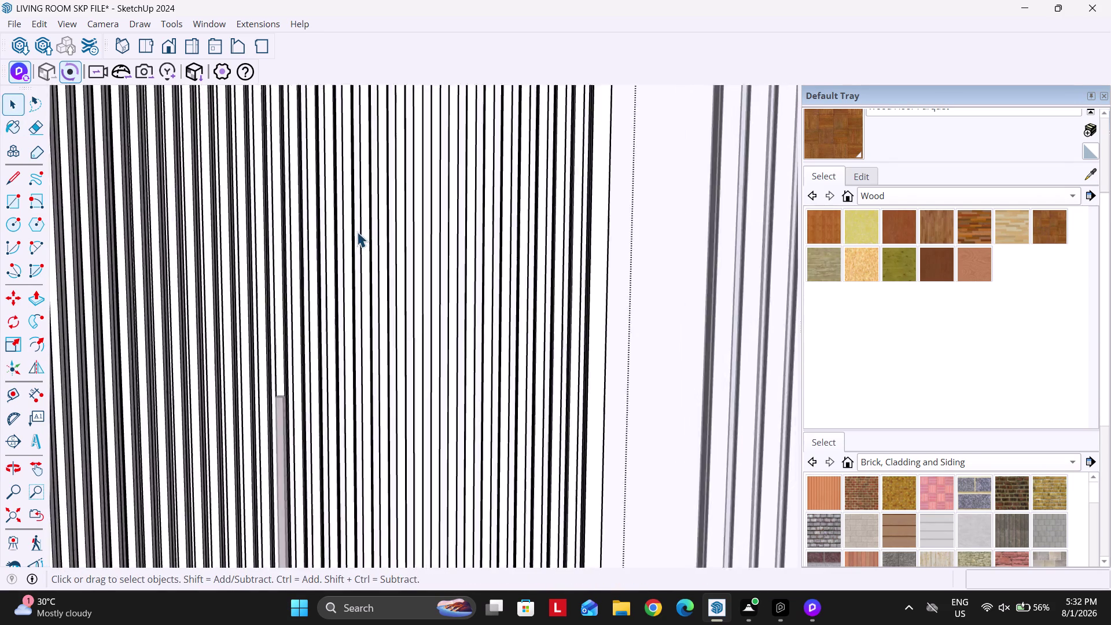
scroll(up, 3)
click(362, 238)
click(834, 128)
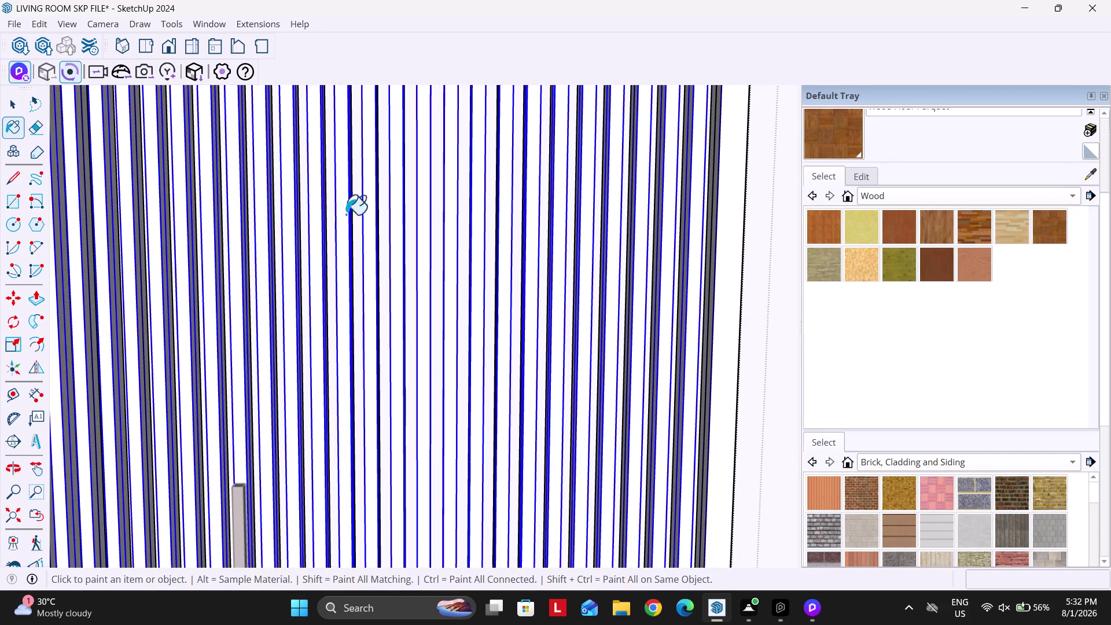
click(371, 219)
key(space)
Select all slats of the next group and paint them with wood.
scroll(down, 3)
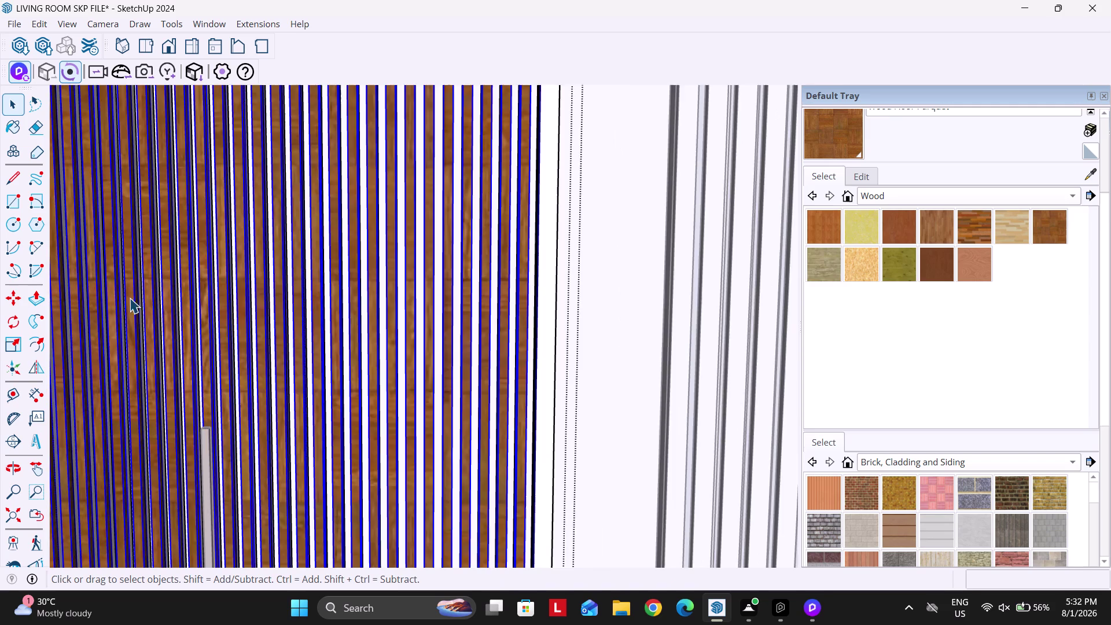
scroll(down, 3)
scroll(up, 3)
triple_click(466, 309)
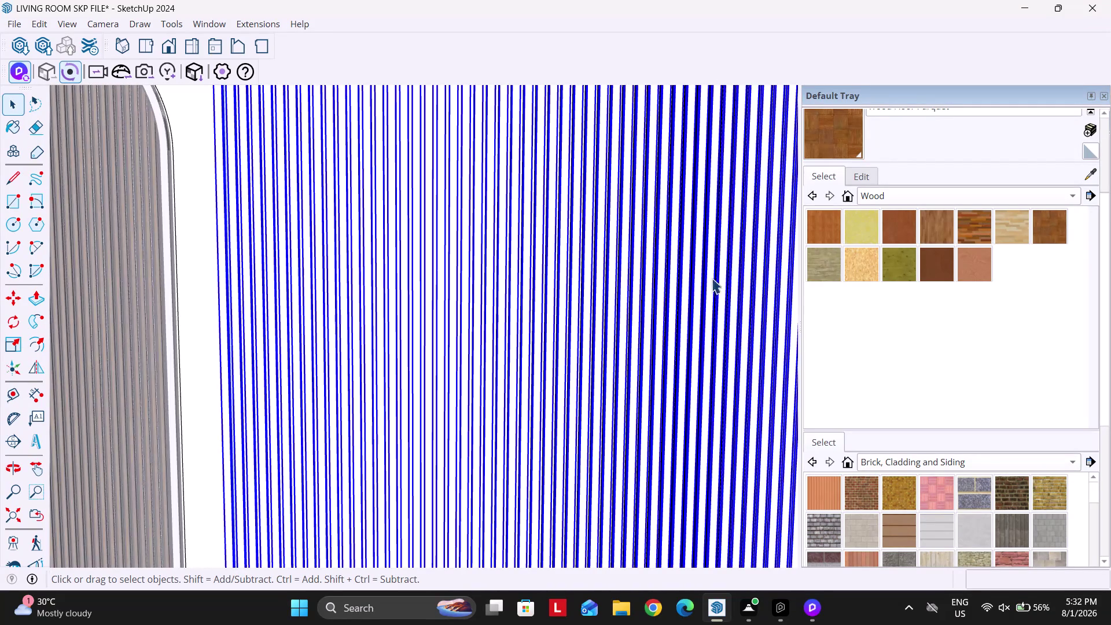
click(808, 140)
click(458, 267)
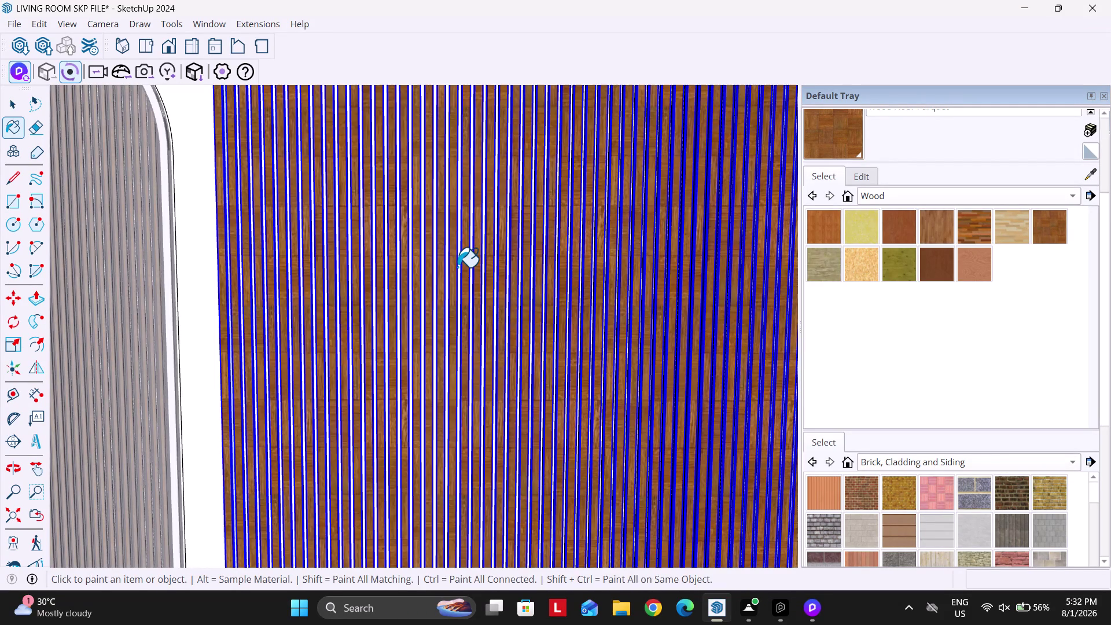
key(space)
Exit the slat group editing and return to D5 Render.
scroll(down, 3)
key(Escape)
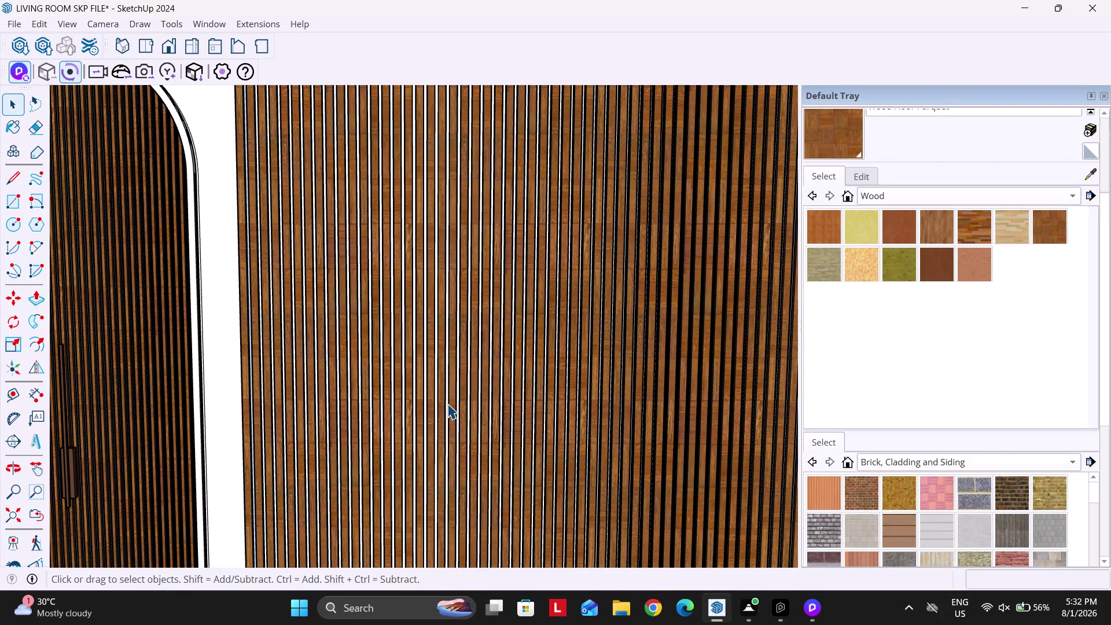
key(Escape)
key(Escape)
key(Escape)
key(Escape)
scroll(down, 3)
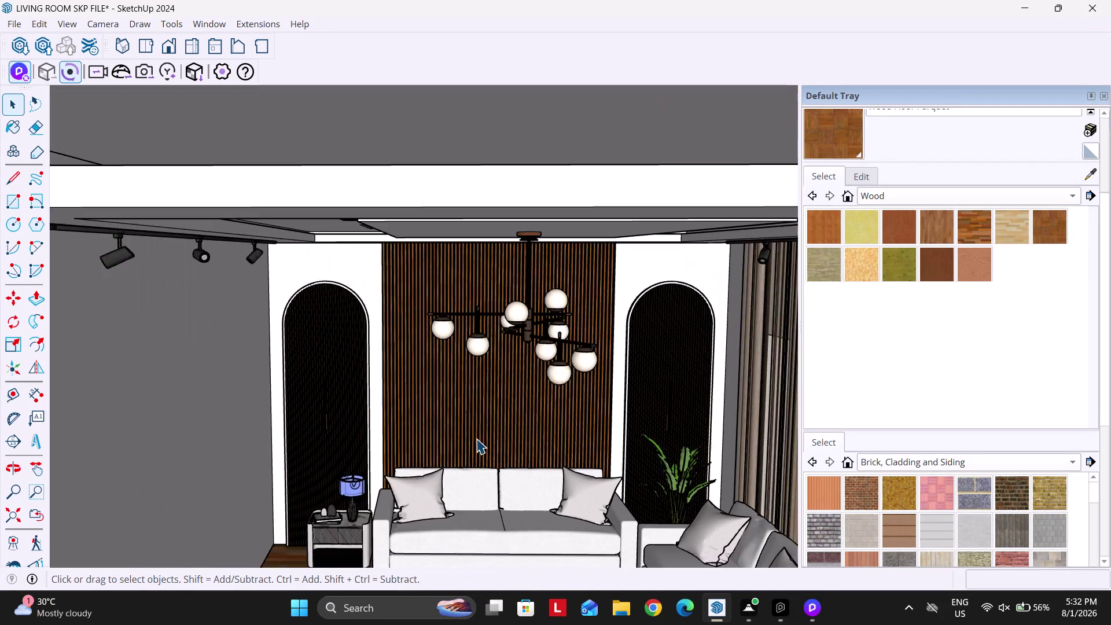
click(811, 613)
In D5 Render, reposition the Assets material library over the view and expand the Wood category.
click(734, 531)
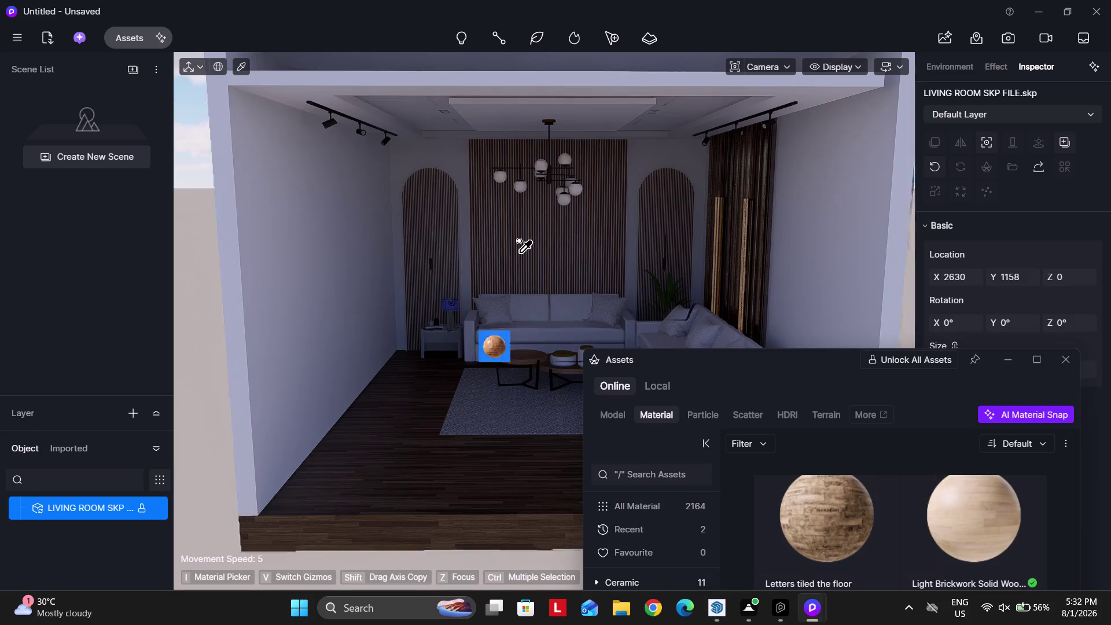
scroll(up, 3)
scroll(up, 3)
scroll(up, 3)
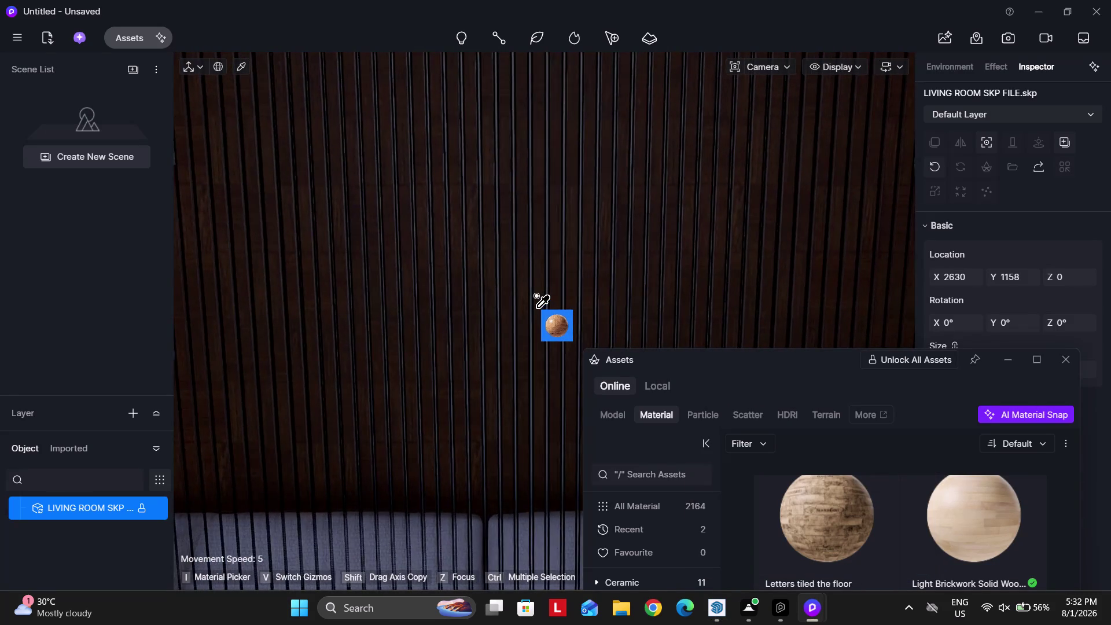
click(134, 37)
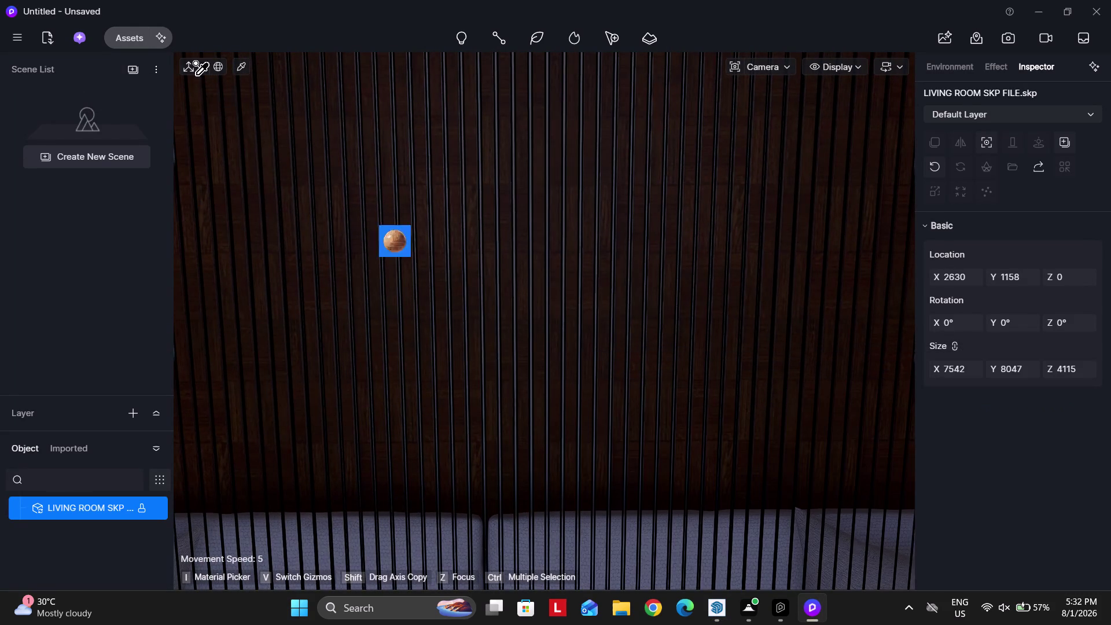
click(132, 30)
drag(705, 361, 484, 114)
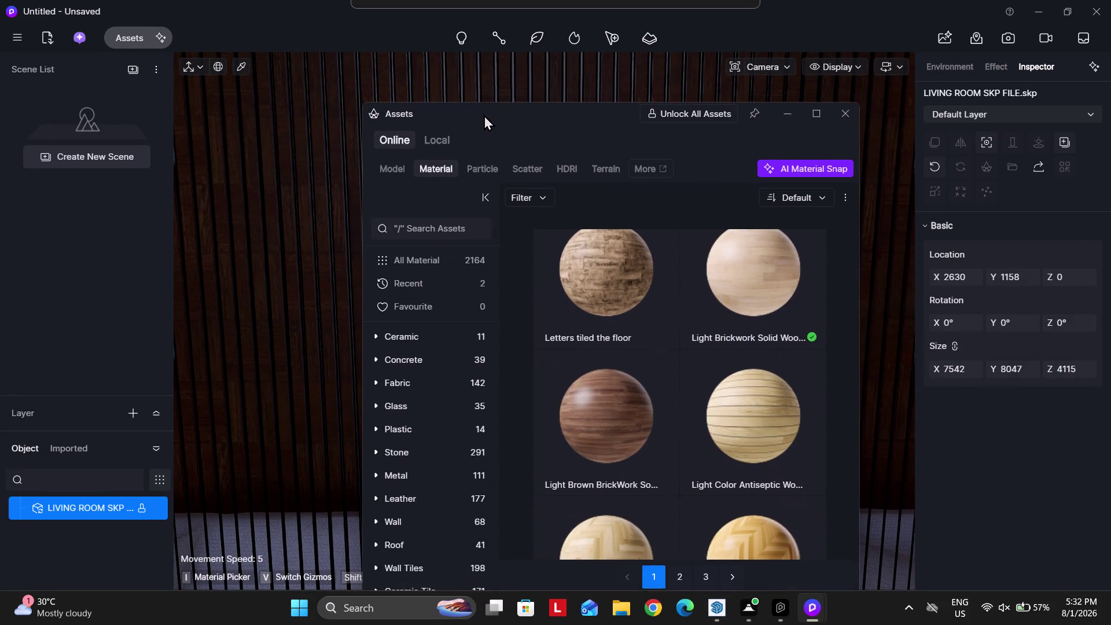
drag(483, 115, 503, 98)
scroll(up, 3)
scroll(down, 3)
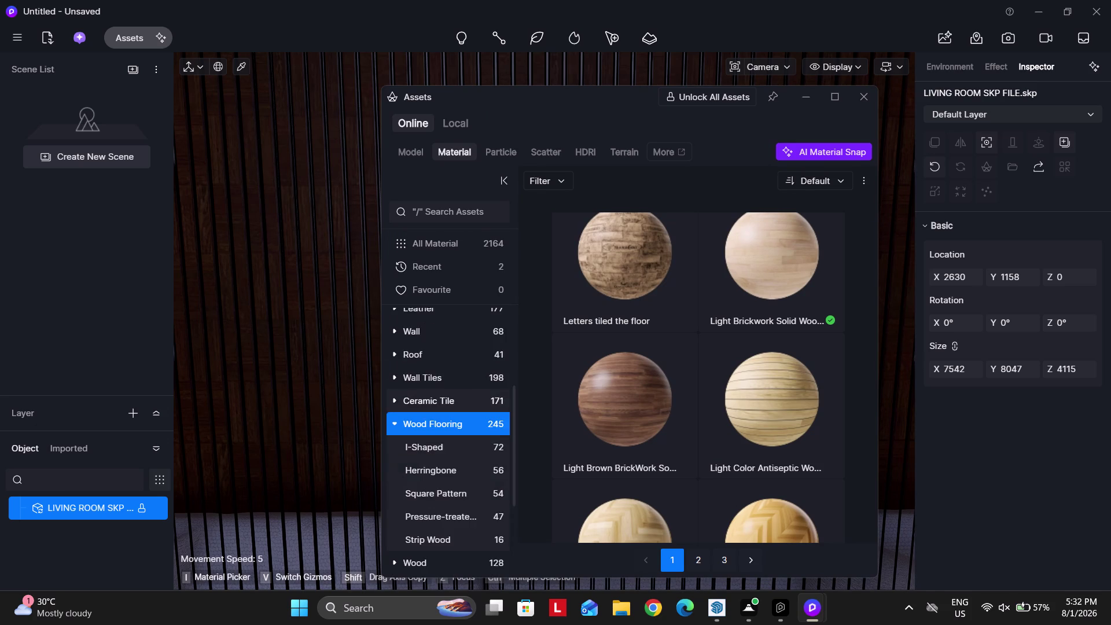
scroll(down, 3)
click(419, 456)
Find Light Brown Maple, drag it onto the slat wall, and close Assets.
scroll(down, 3)
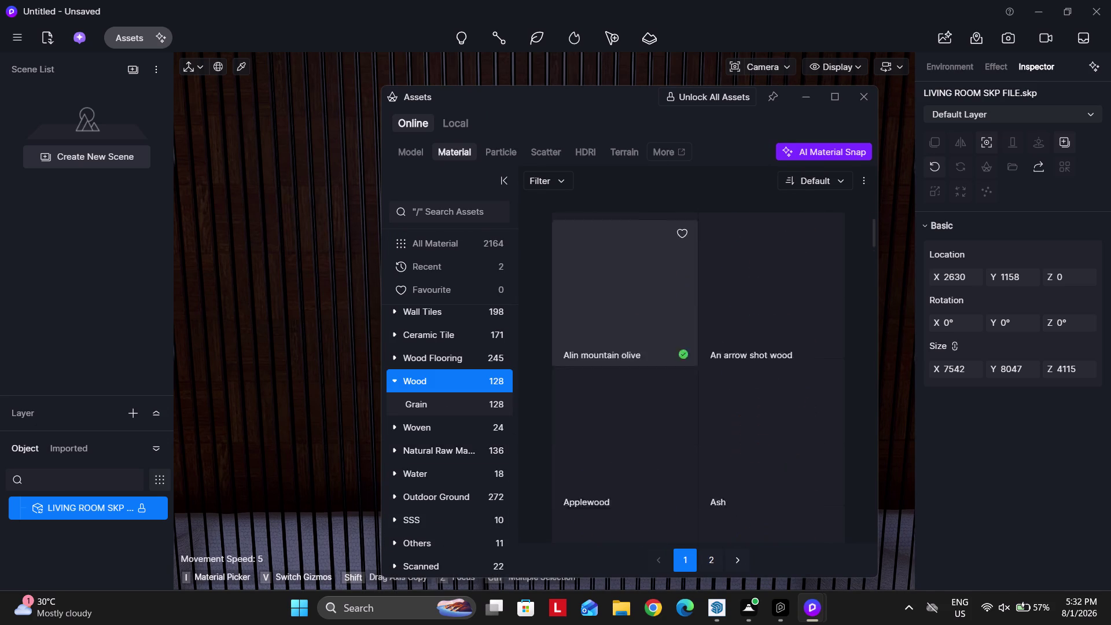
scroll(down, 3)
scroll(down, 3)
scroll(down, 3)
scroll(down, 3)
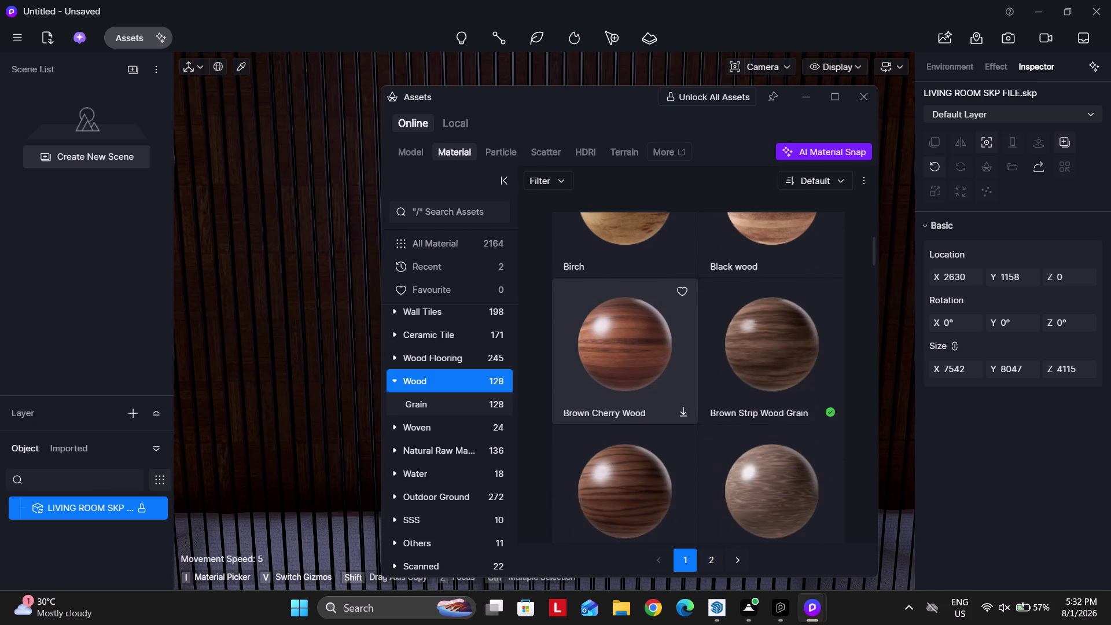
scroll(down, 3)
scroll(down, 3)
scroll(down, 3)
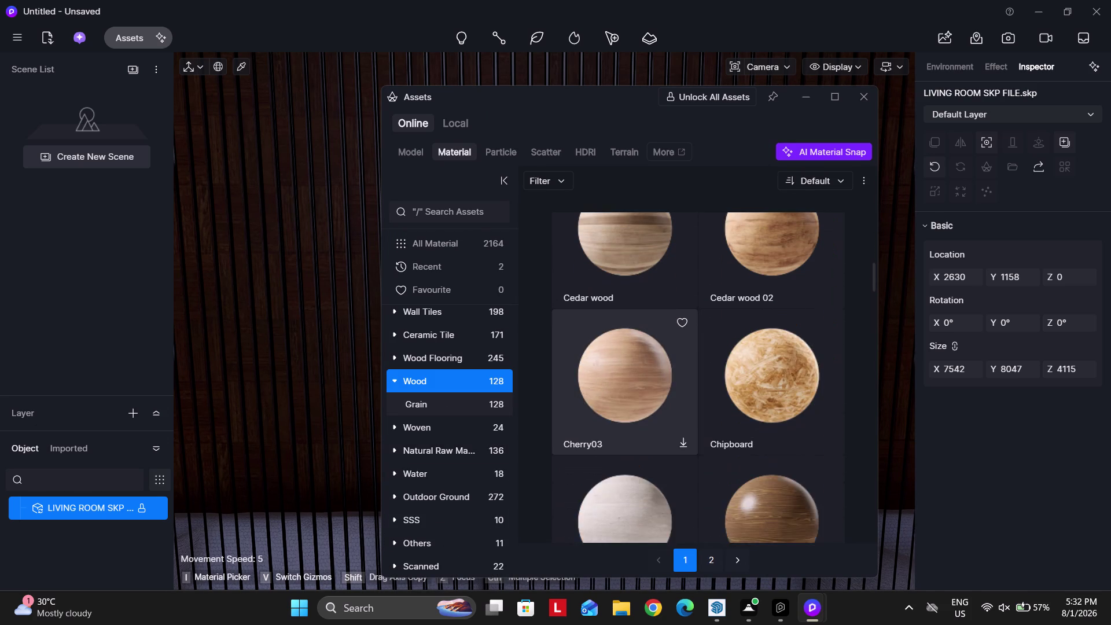
scroll(down, 3)
scroll(down, 3)
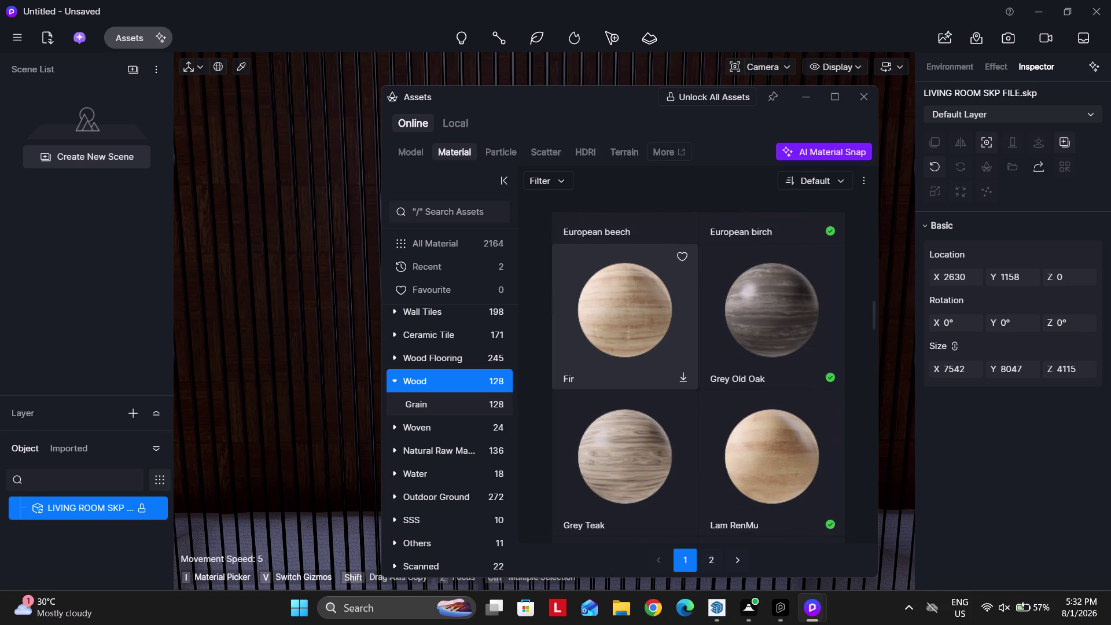
scroll(down, 3)
click(635, 412)
scroll(up, 3)
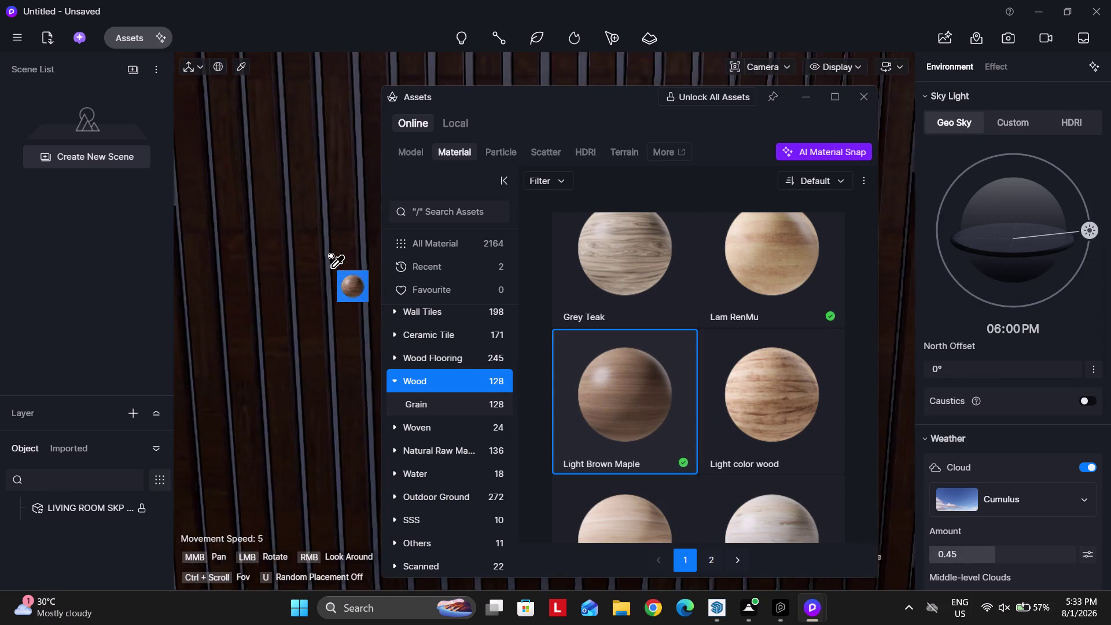
click(309, 270)
drag(597, 99, 601, 116)
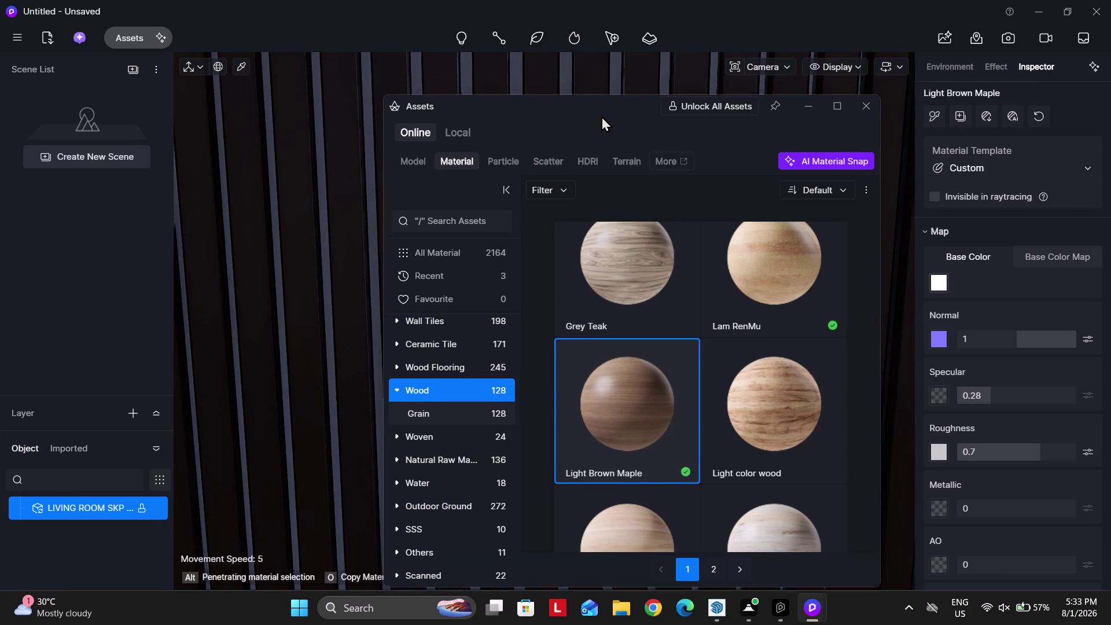
drag(601, 116, 325, 415)
click(596, 417)
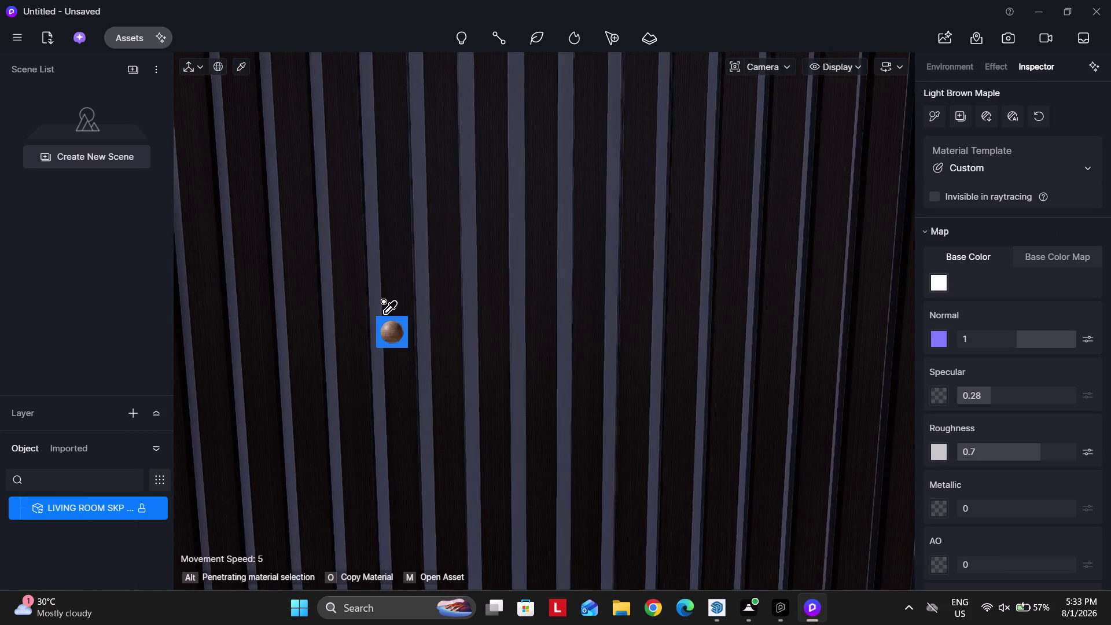
Back the camera out to view the maple slat wall, then return to SketchUp.
scroll(down, 3)
key(Escape)
key(Escape)
key(Escape)
key(Escape)
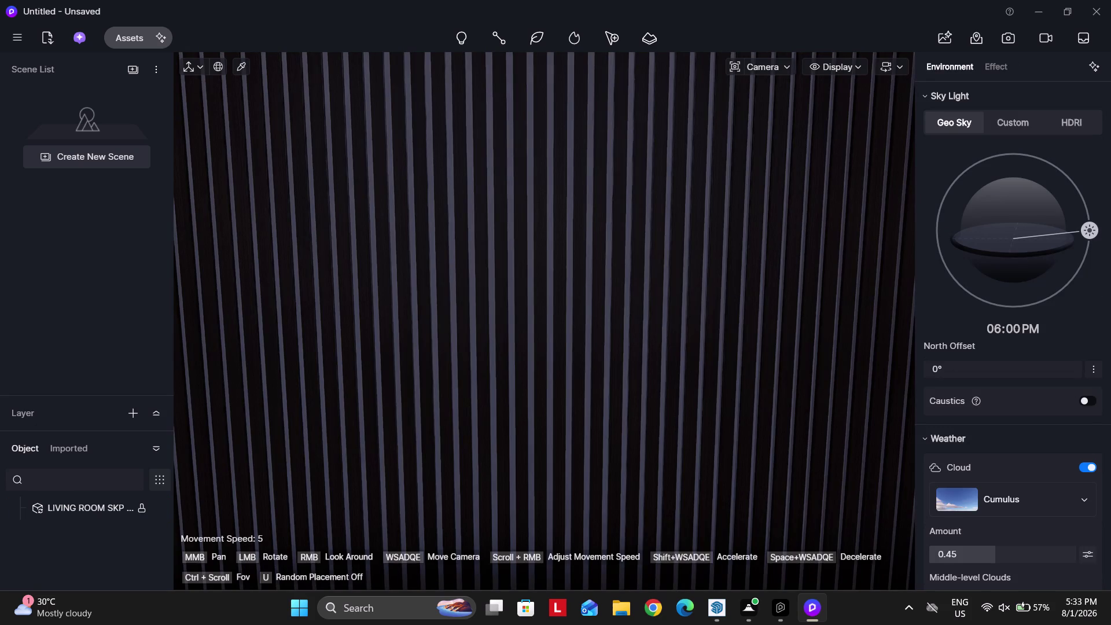
scroll(down, 3)
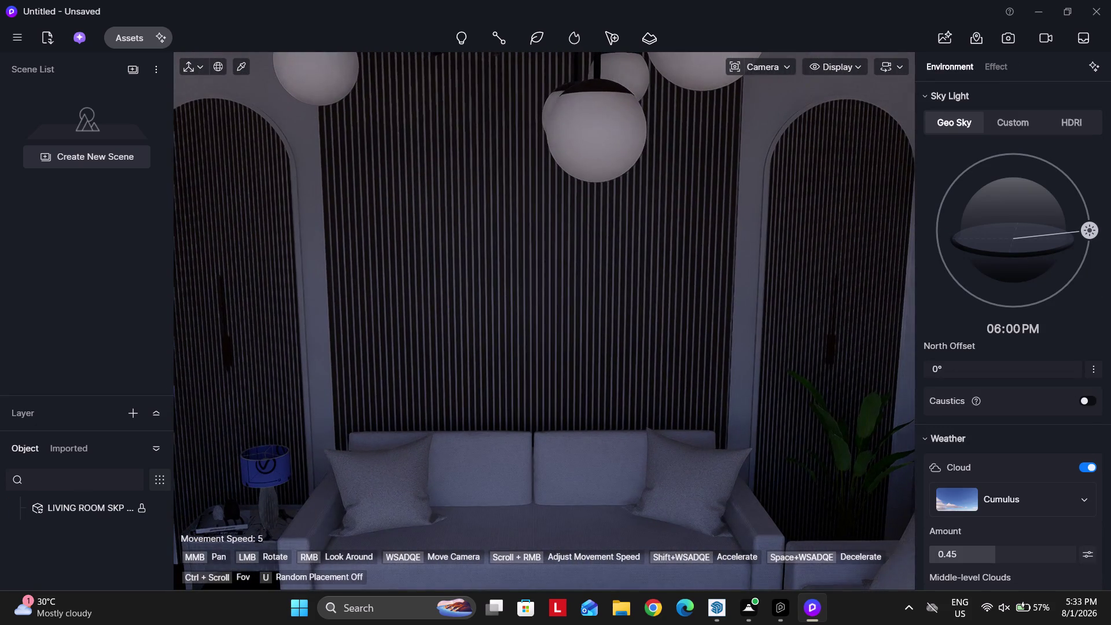
click(809, 599)
scroll(up, 3)
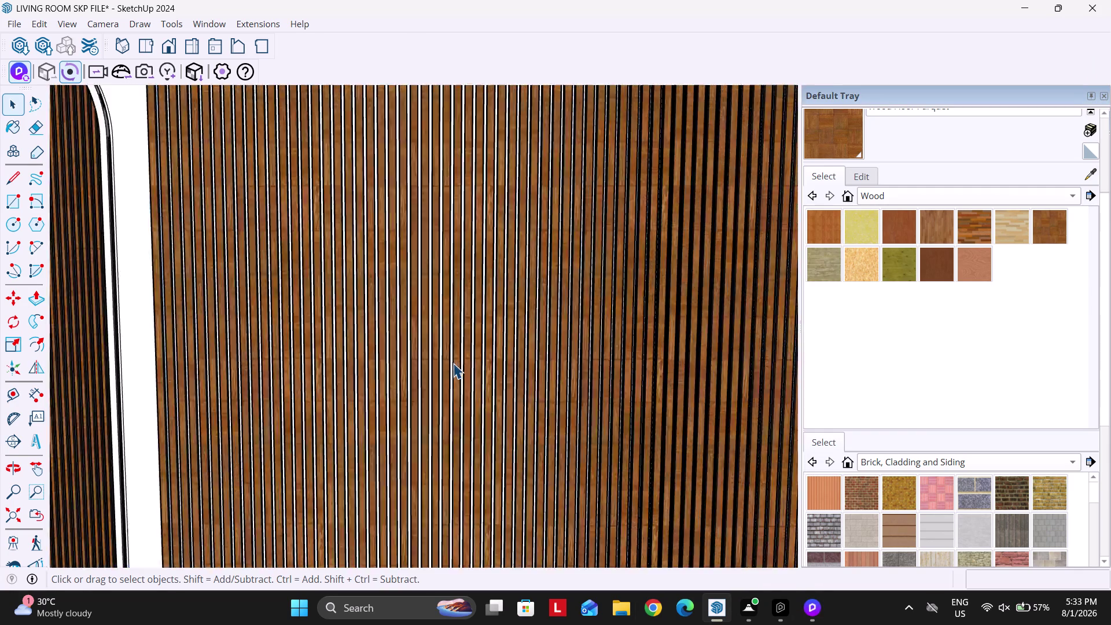
scroll(up, 3)
click(402, 375)
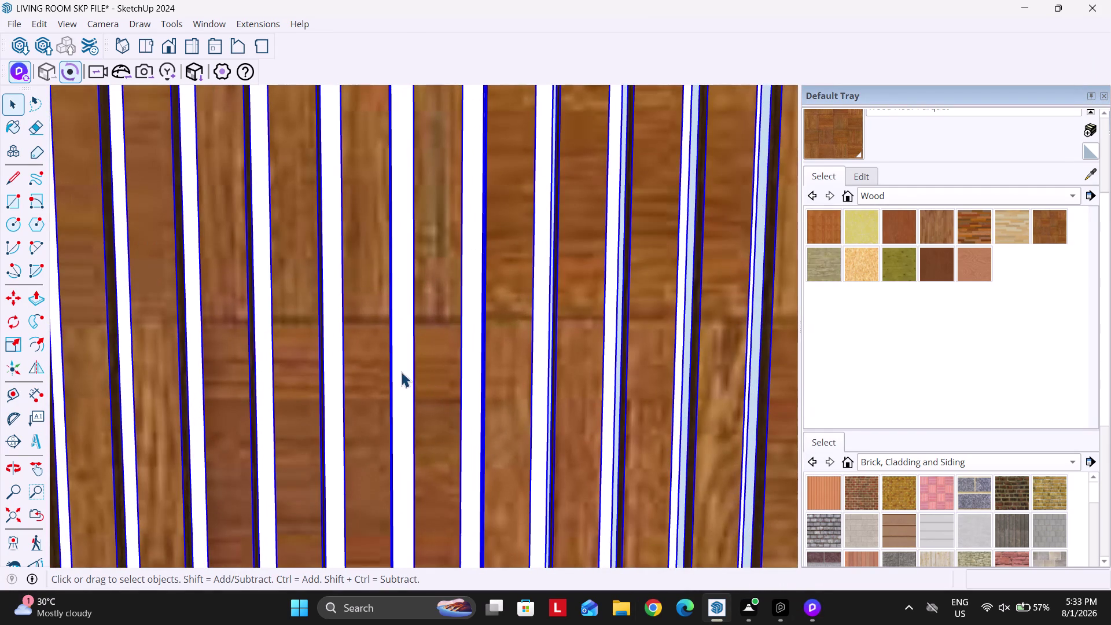
scroll(down, 3)
click(320, 287)
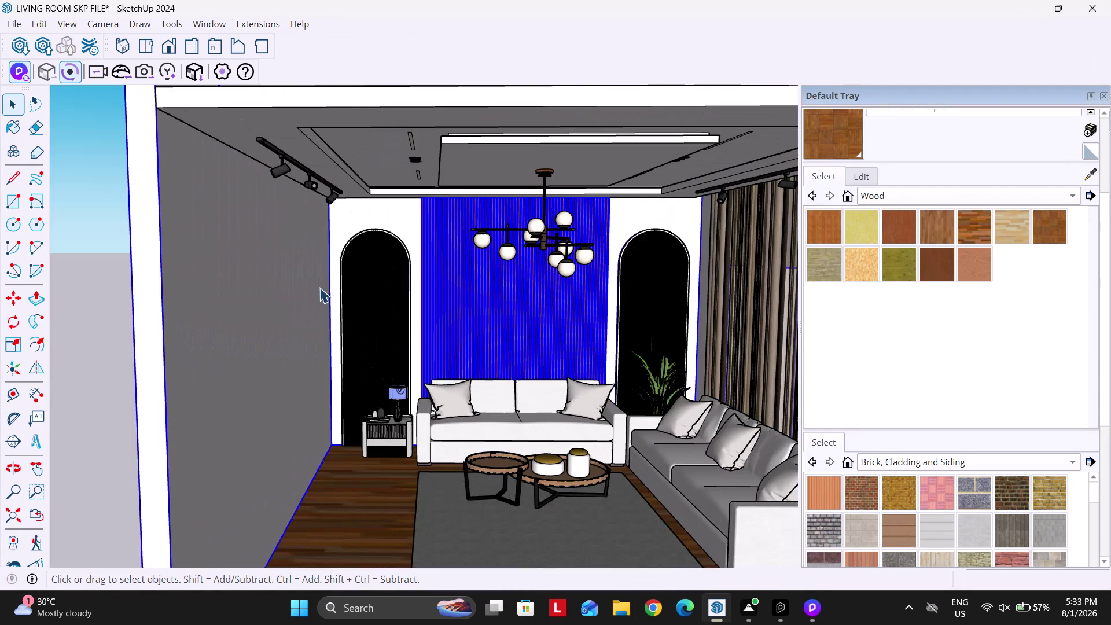
double_click(356, 219)
click(365, 202)
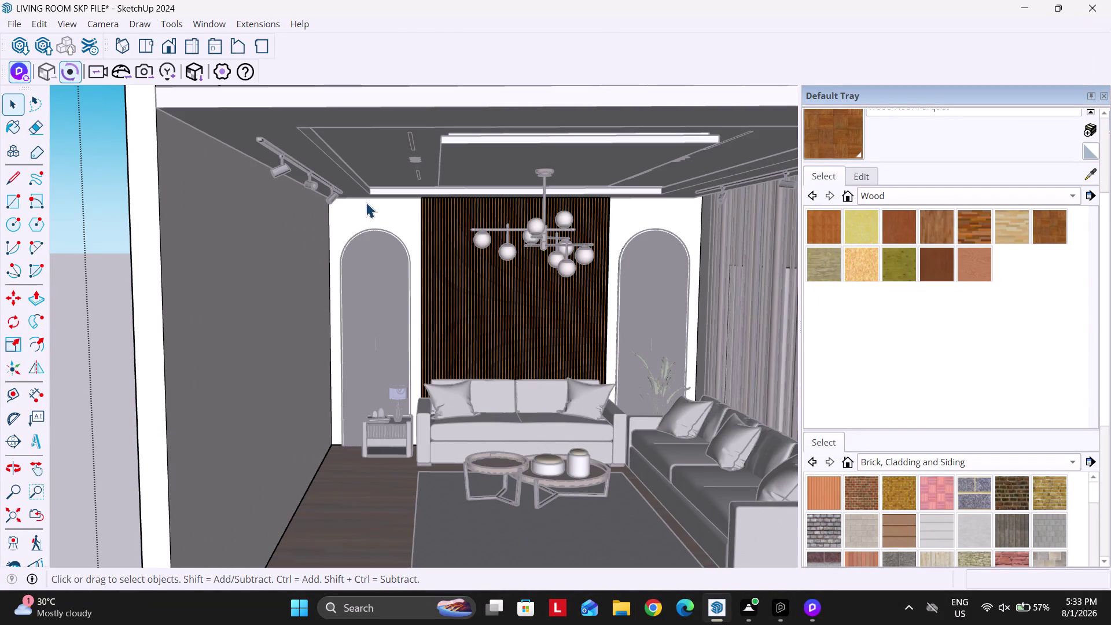
click(344, 226)
click(277, 245)
click(70, 328)
click(193, 311)
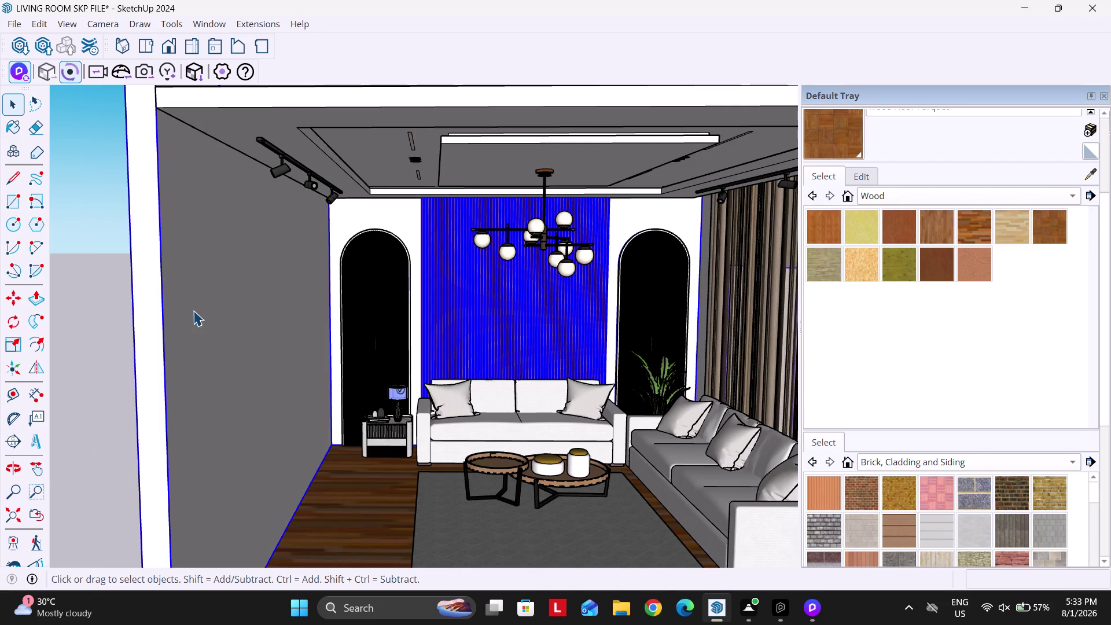
scroll(down, 3)
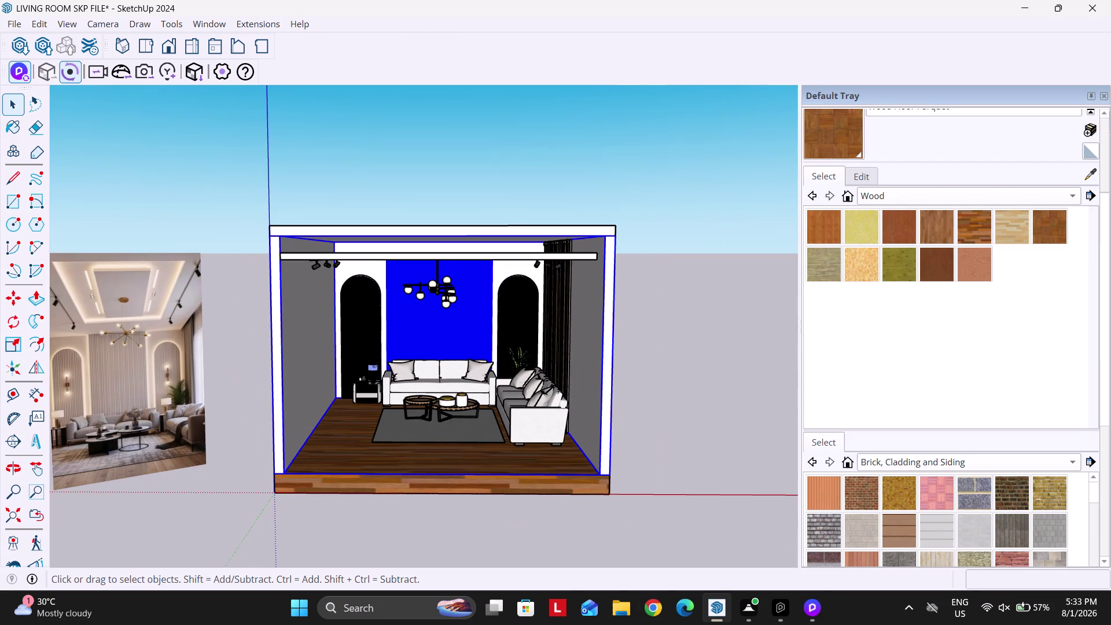
click(683, 611)
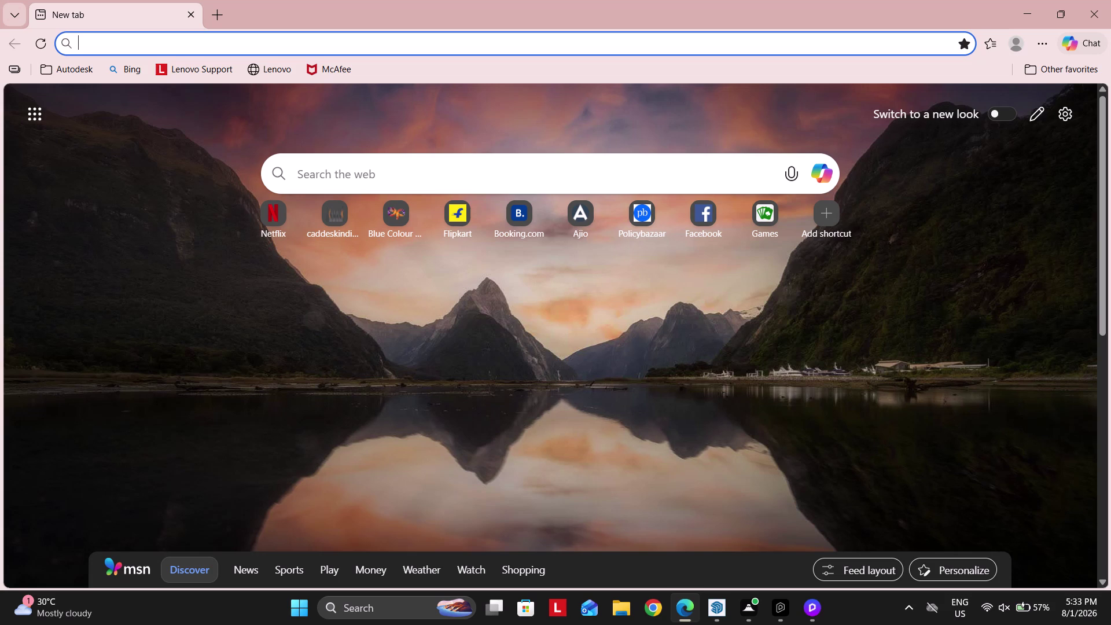
Search the web for 'beige color code' from the Edge new tab.
click(446, 173)
text(beige)
key(space)
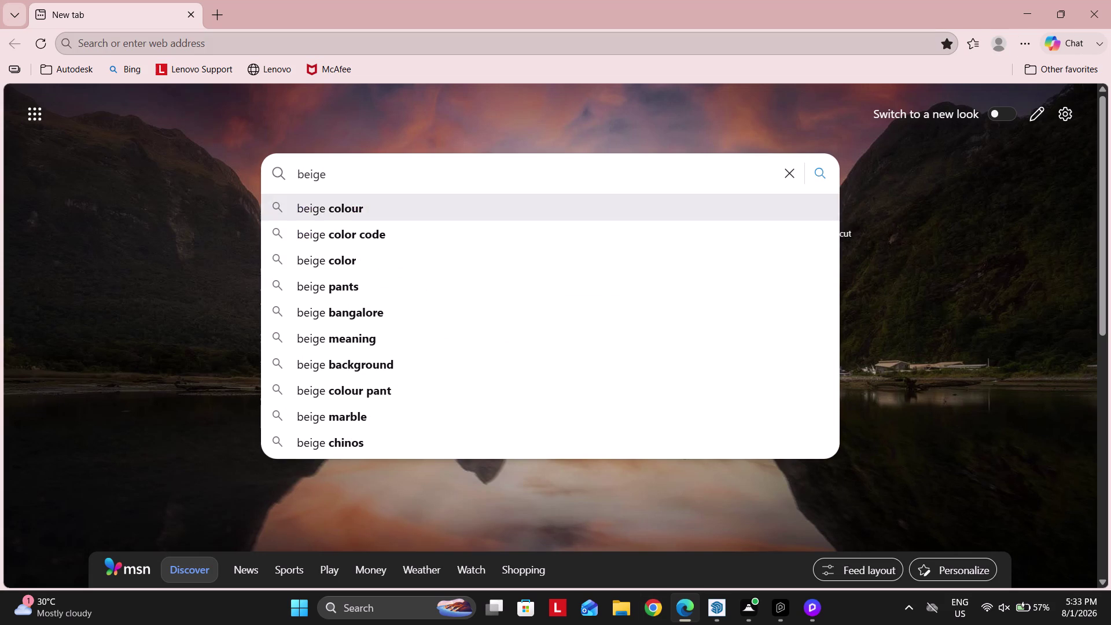
click(389, 230)
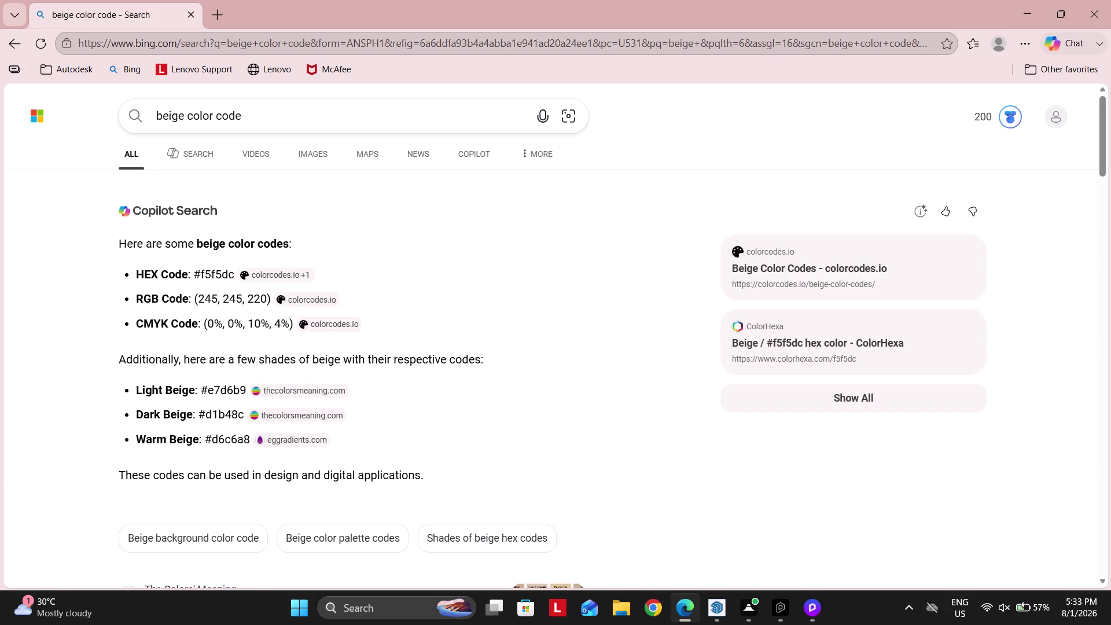
Browse the image results, enlarging one beige palette with hex codes before scrolling further.
click(321, 160)
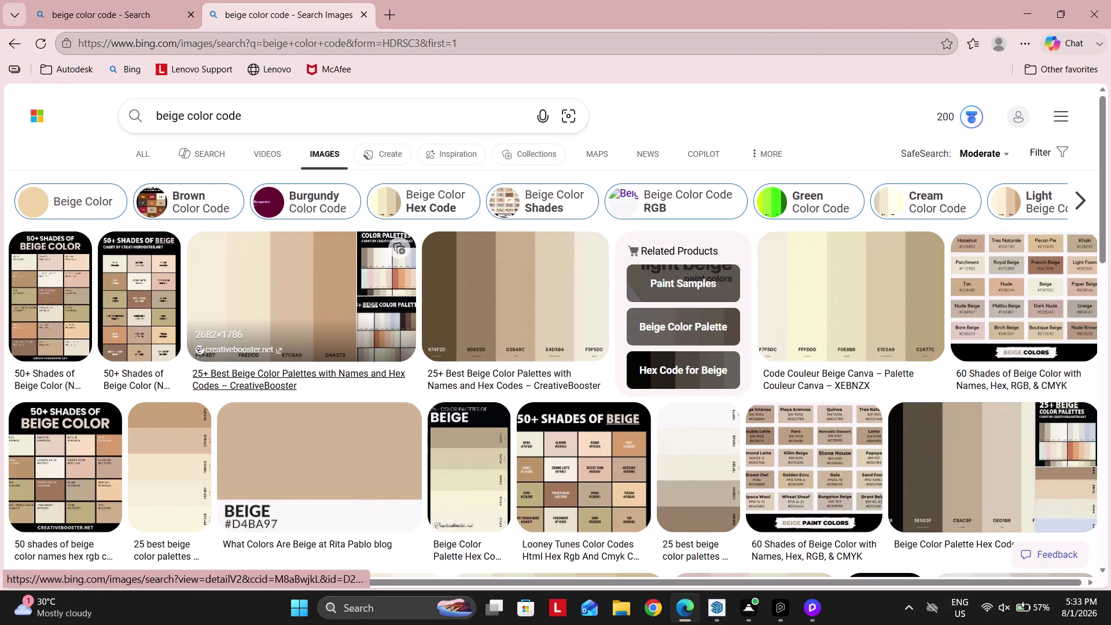
click(518, 295)
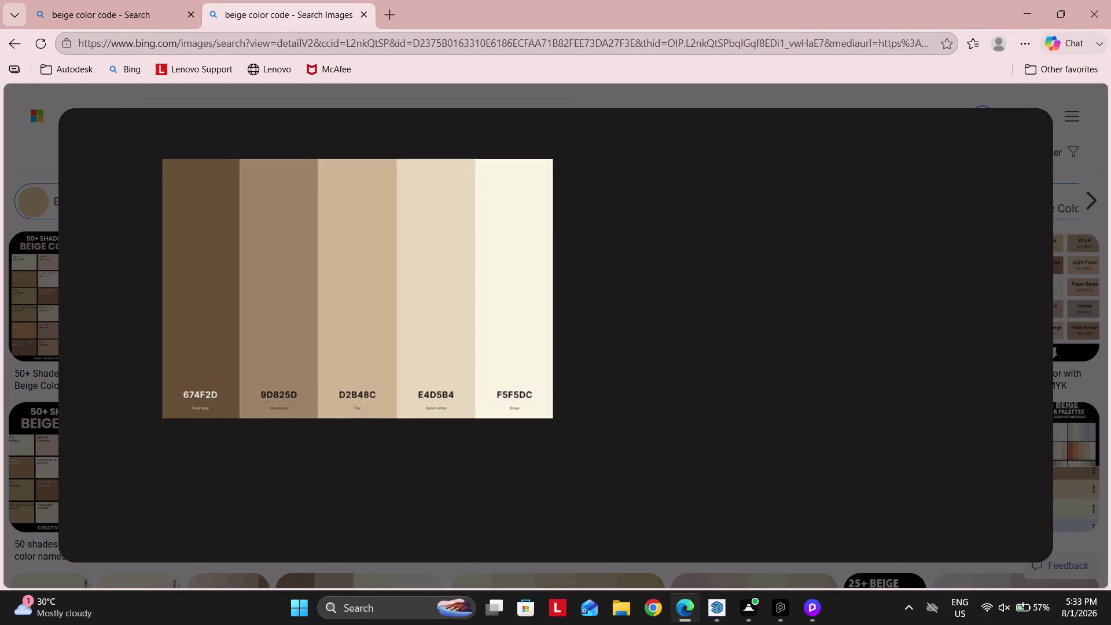
click(1032, 133)
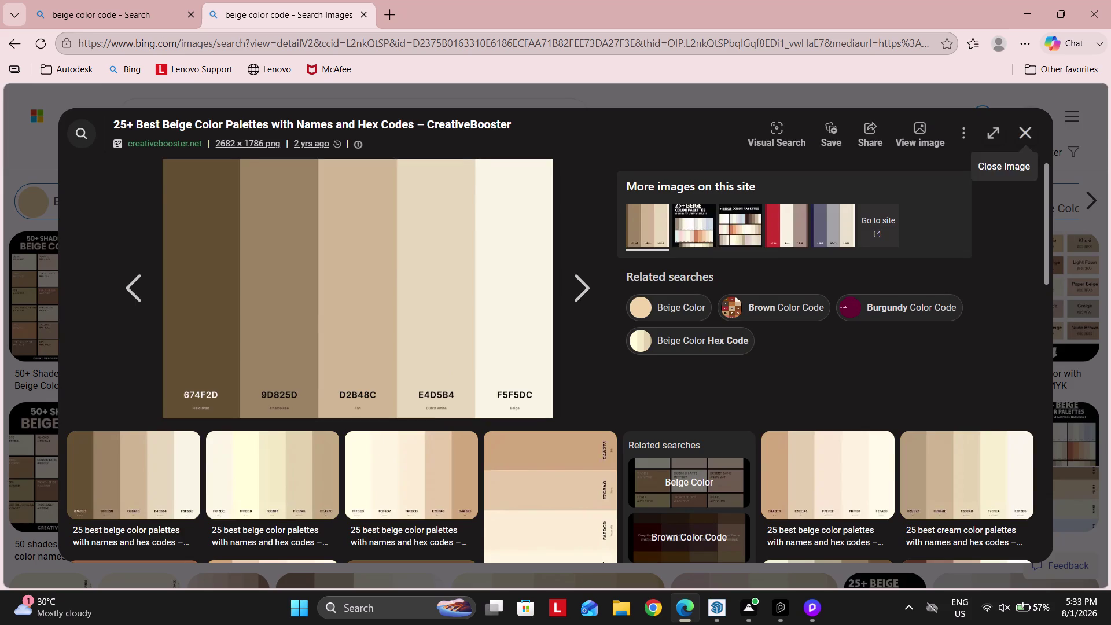
scroll(down, 3)
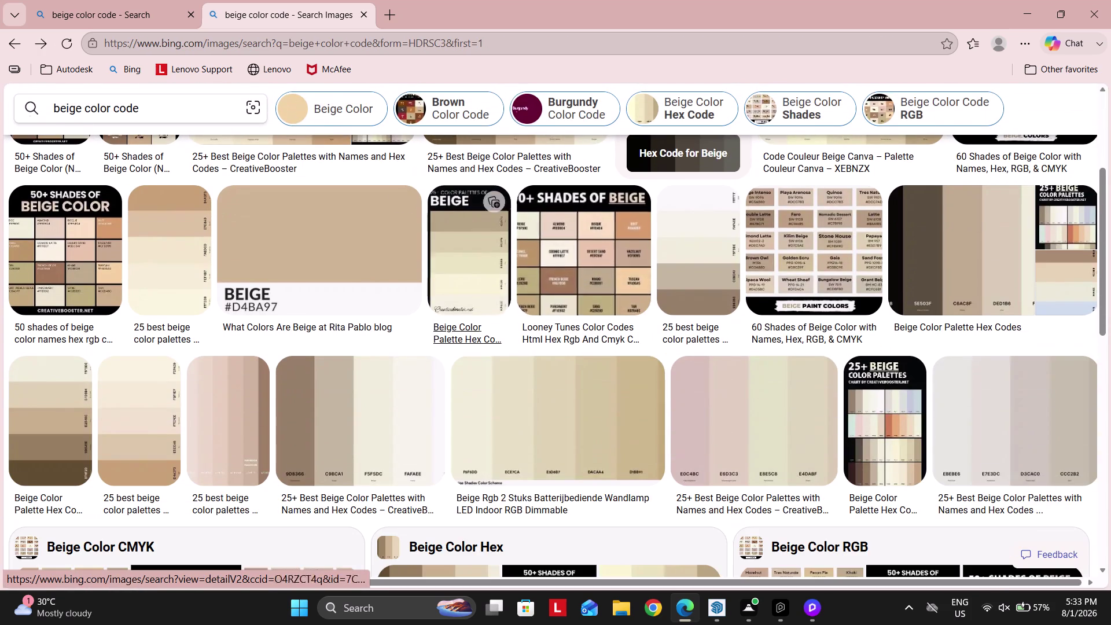
scroll(down, 3)
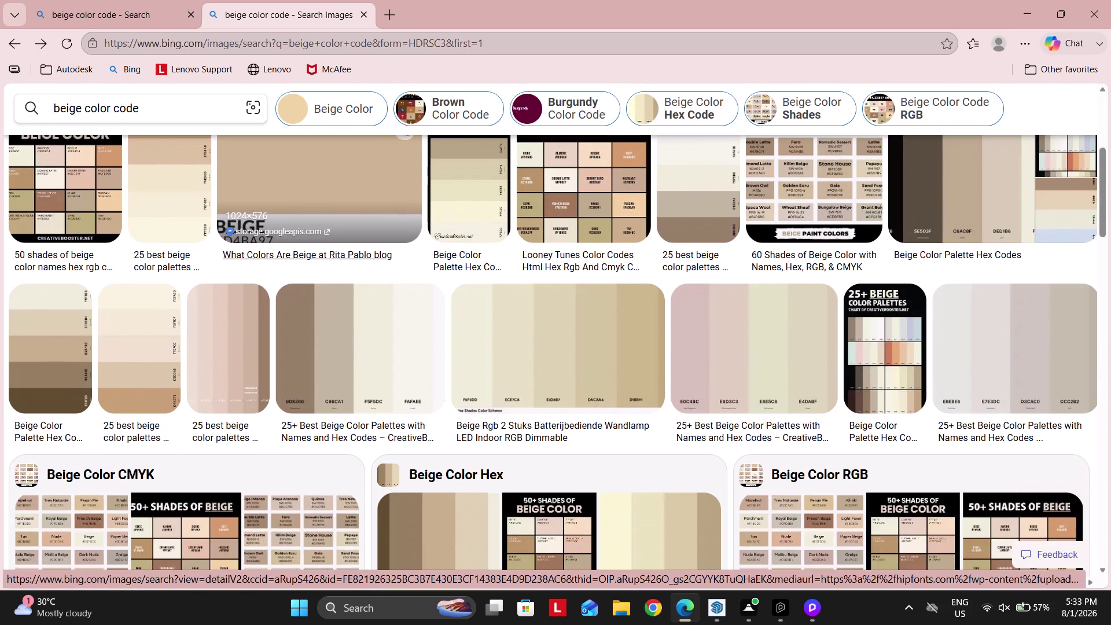
scroll(down, 3)
scroll(down, 3)
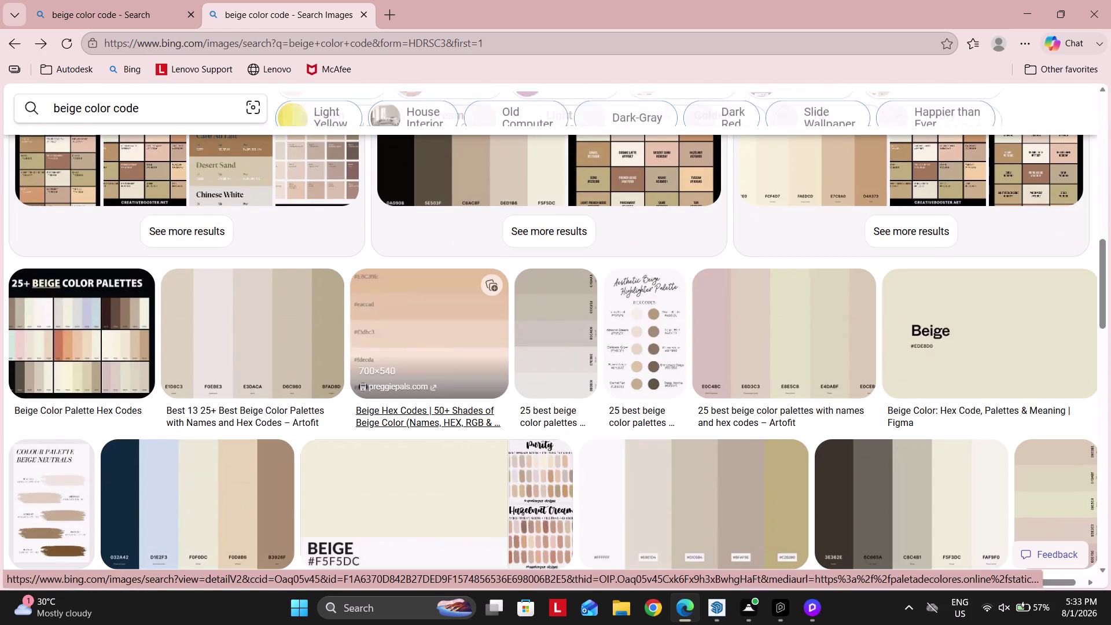